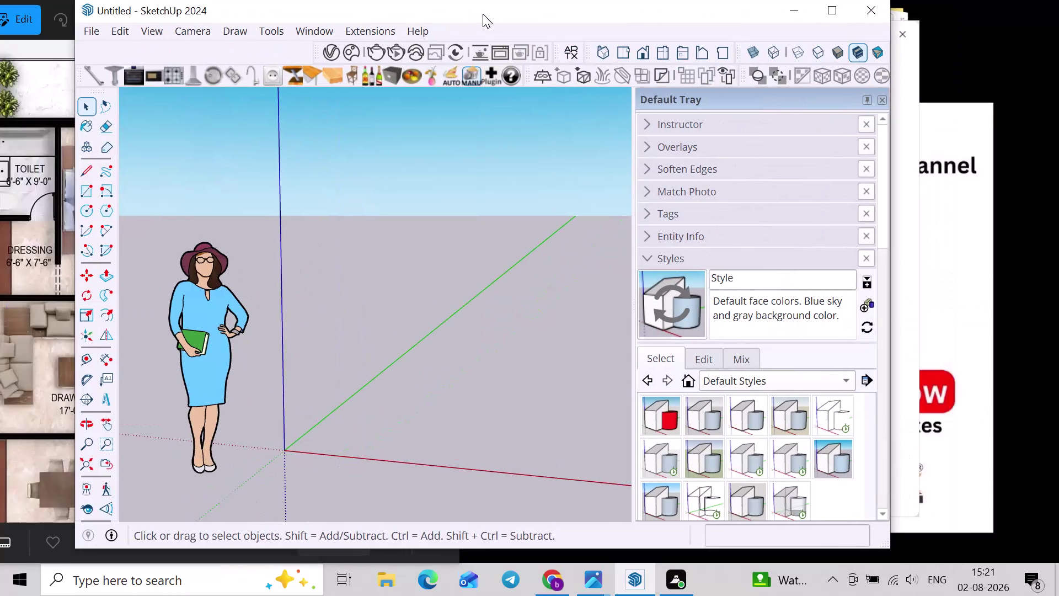
Close the Default Tray and resize the model window and floor plan image viewer.
click(879, 107)
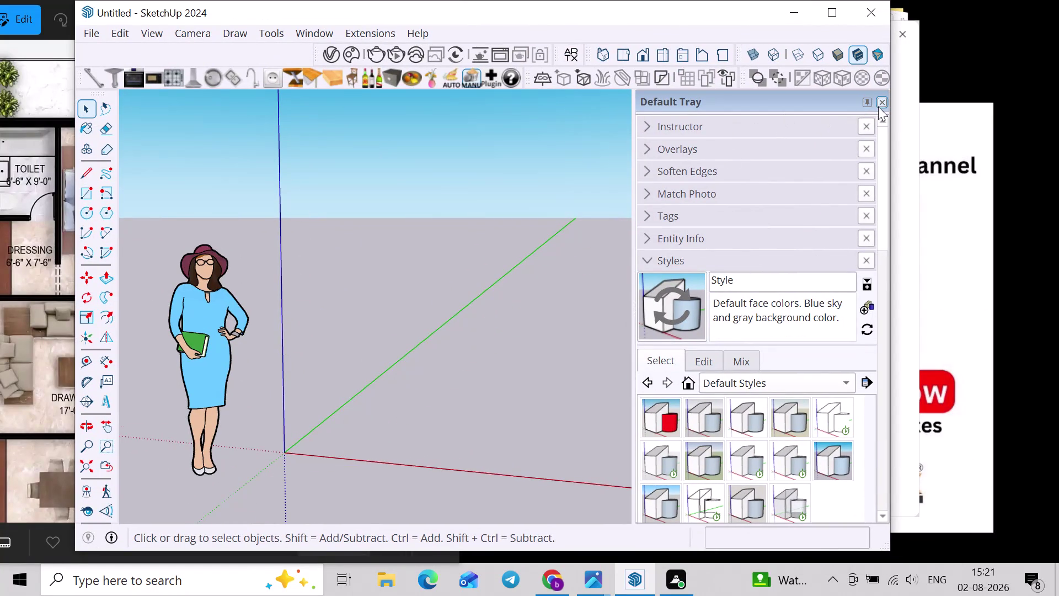
drag(73, 286, 198, 303)
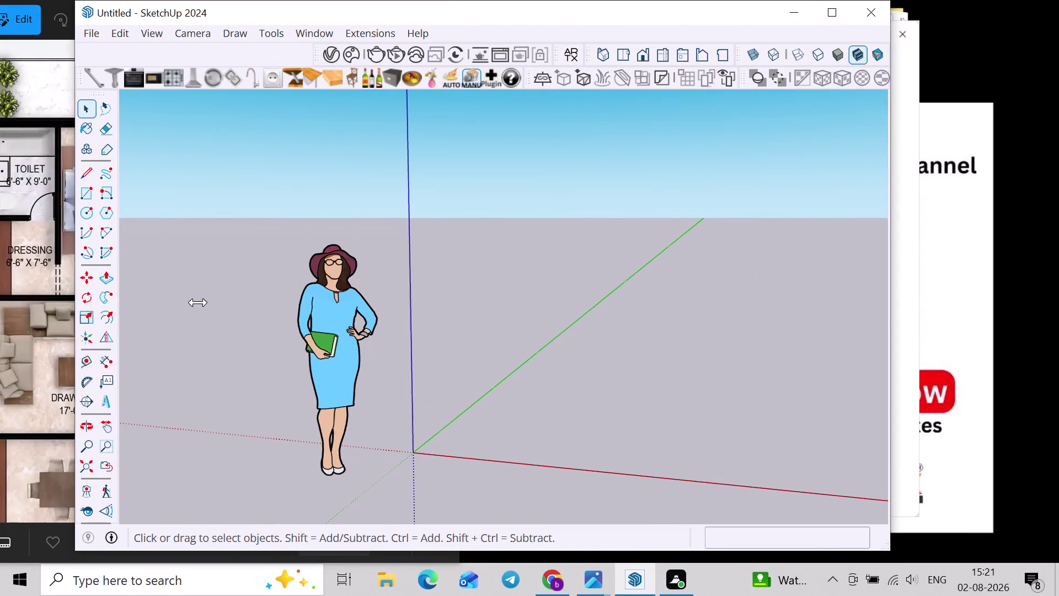
drag(198, 303, 396, 323)
scroll(up, 3)
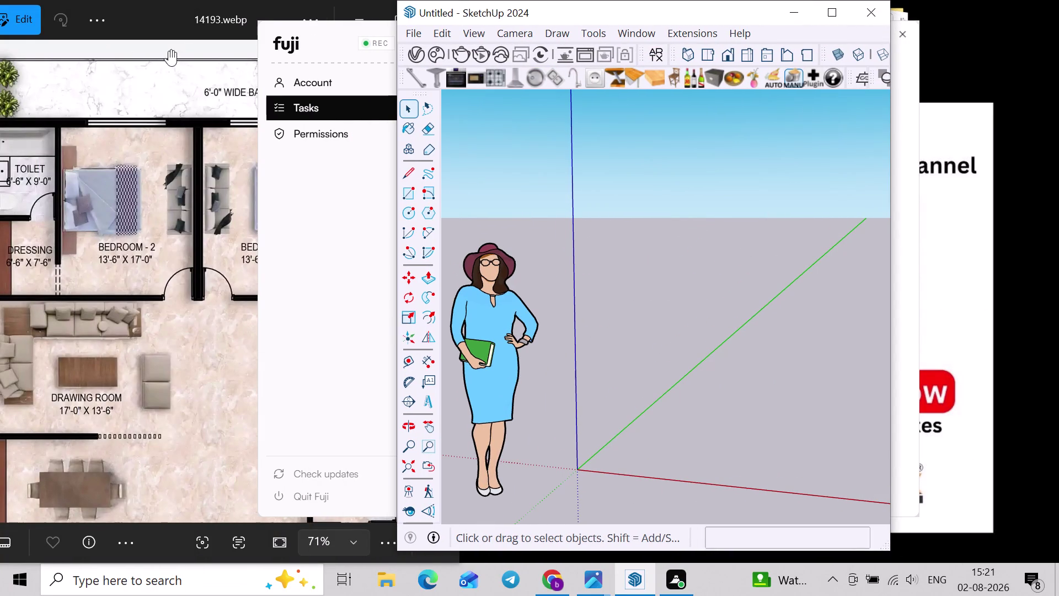
drag(186, 48, 223, 44)
scroll(down, 3)
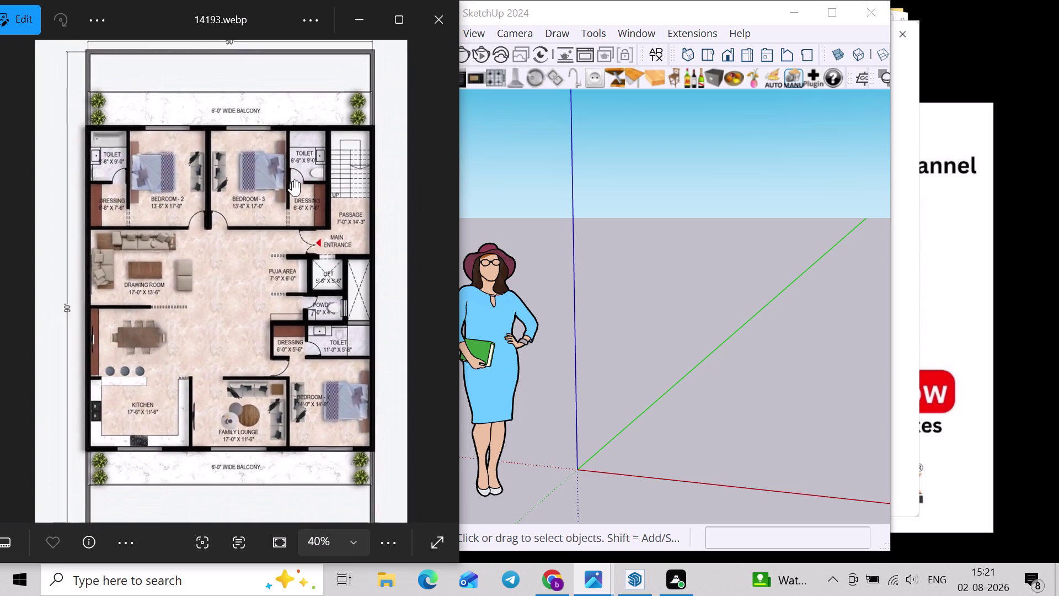
Position the SketchUp model window beside the floor plan reference image.
drag(683, 21, 815, 7)
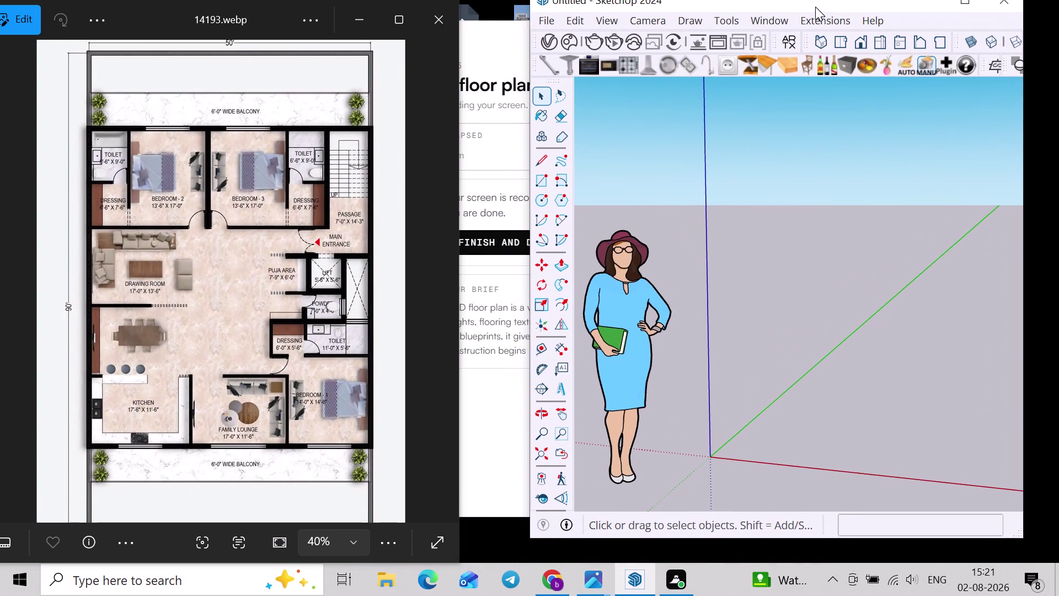
drag(816, 6, 819, 27)
drag(406, 2, 422, 4)
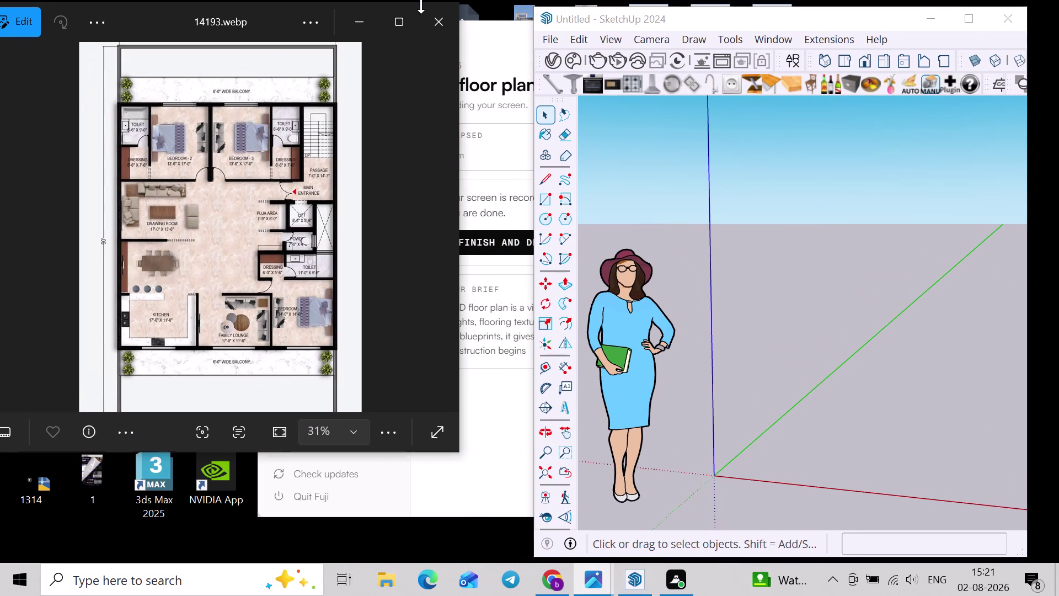
drag(422, 4, 427, 6)
drag(388, 6, 390, 0)
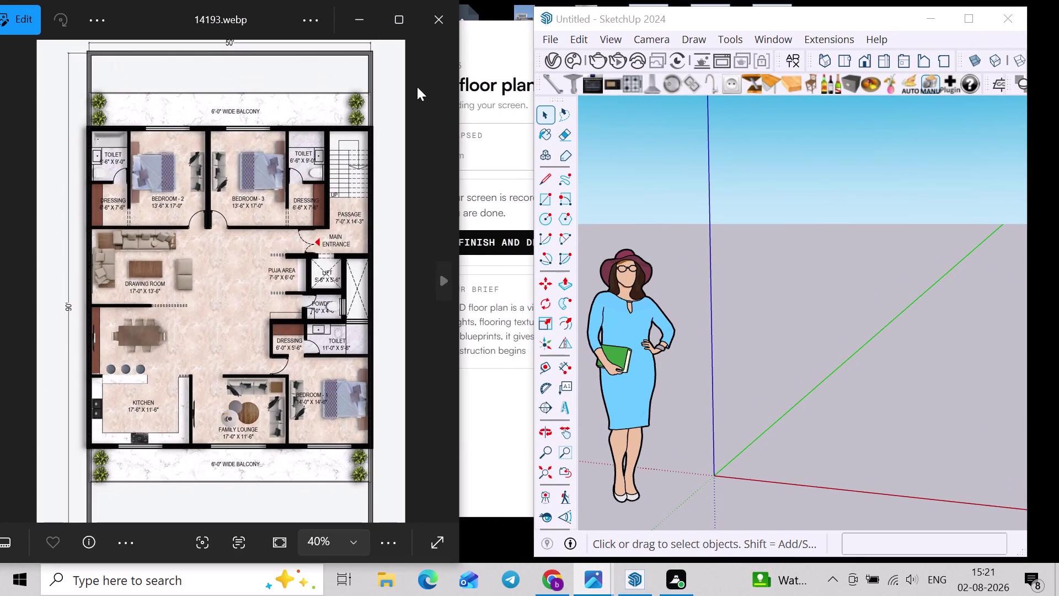
drag(600, 8, 601, 0)
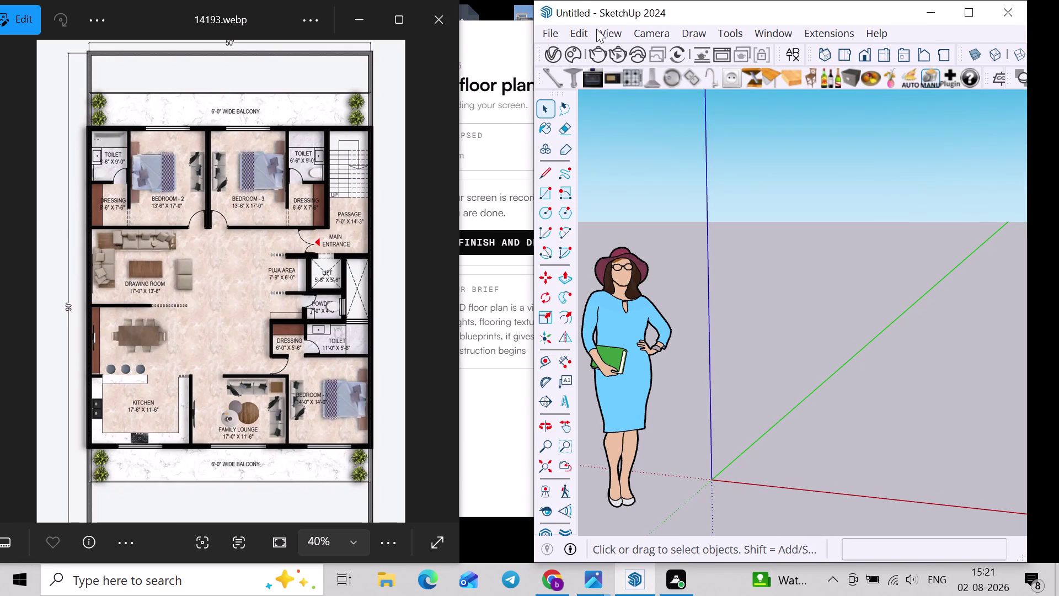
drag(618, 16, 573, 6)
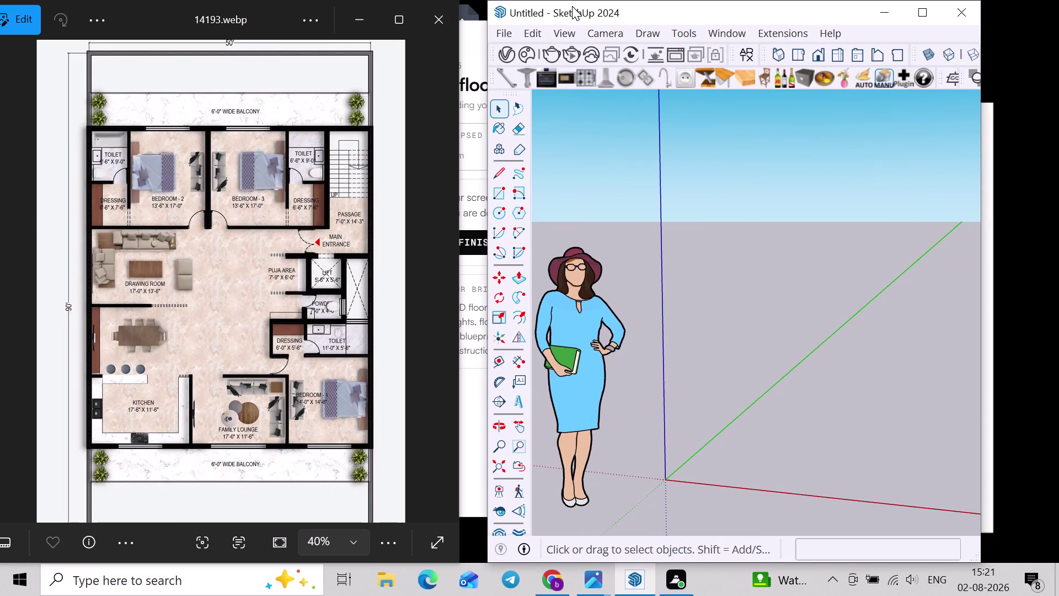
drag(572, 6, 646, 0)
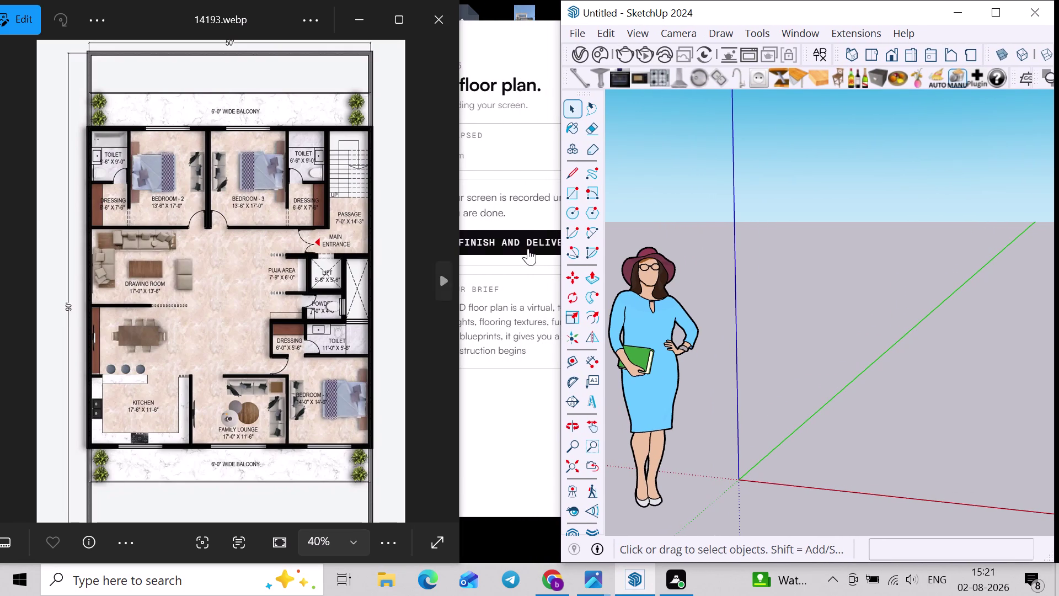
drag(558, 248, 470, 239)
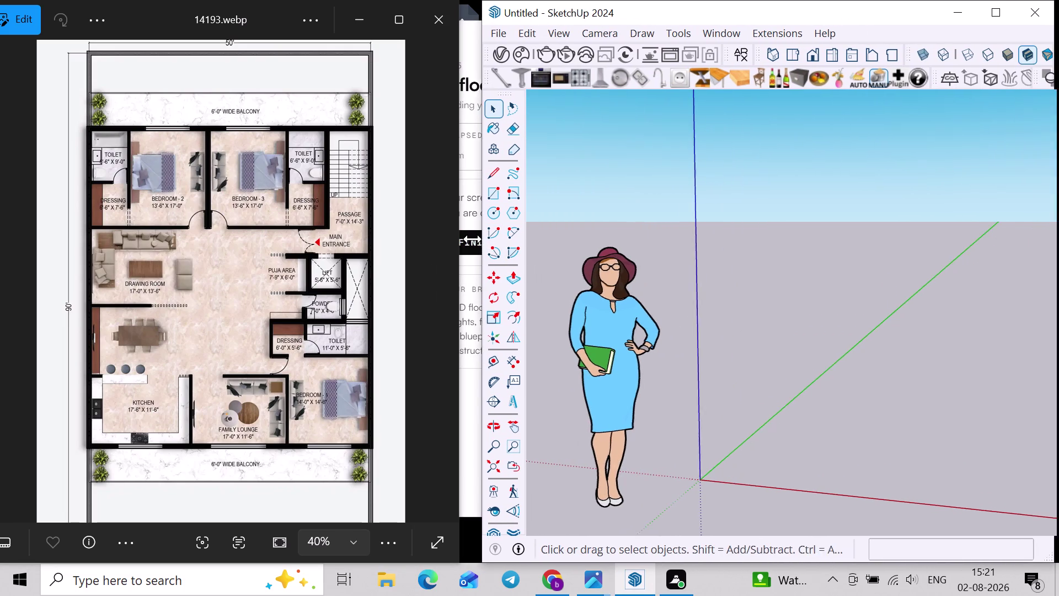
drag(470, 239, 459, 236)
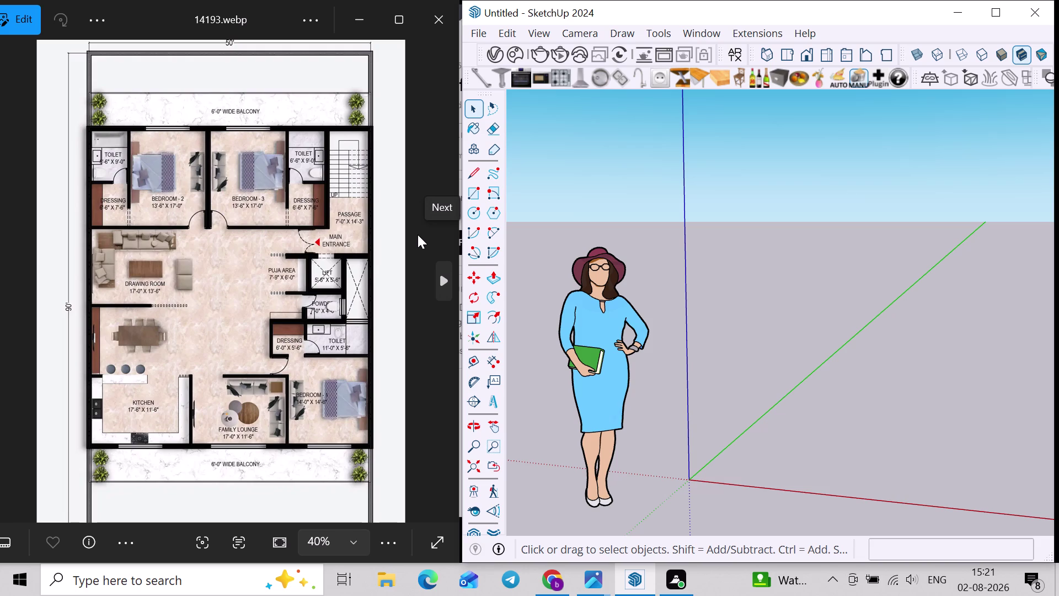
Orbit and zoom the empty scene to frame the axis origin.
click(645, 213)
scroll(down, 3)
middle_drag(678, 389, 751, 390)
scroll(up, 3)
scroll(down, 3)
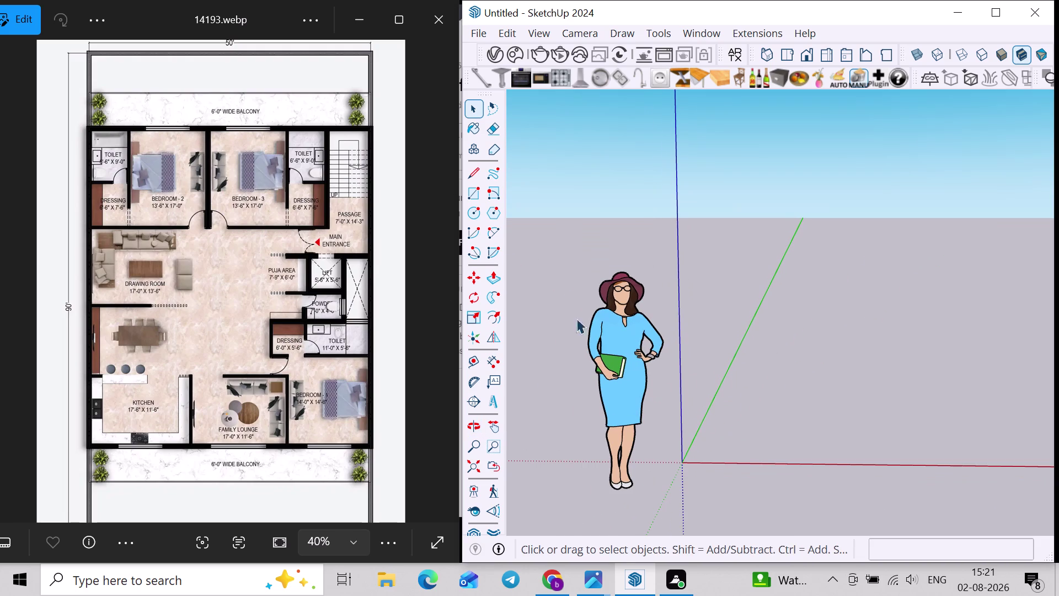
scroll(down, 3)
scroll(up, 3)
scroll(down, 3)
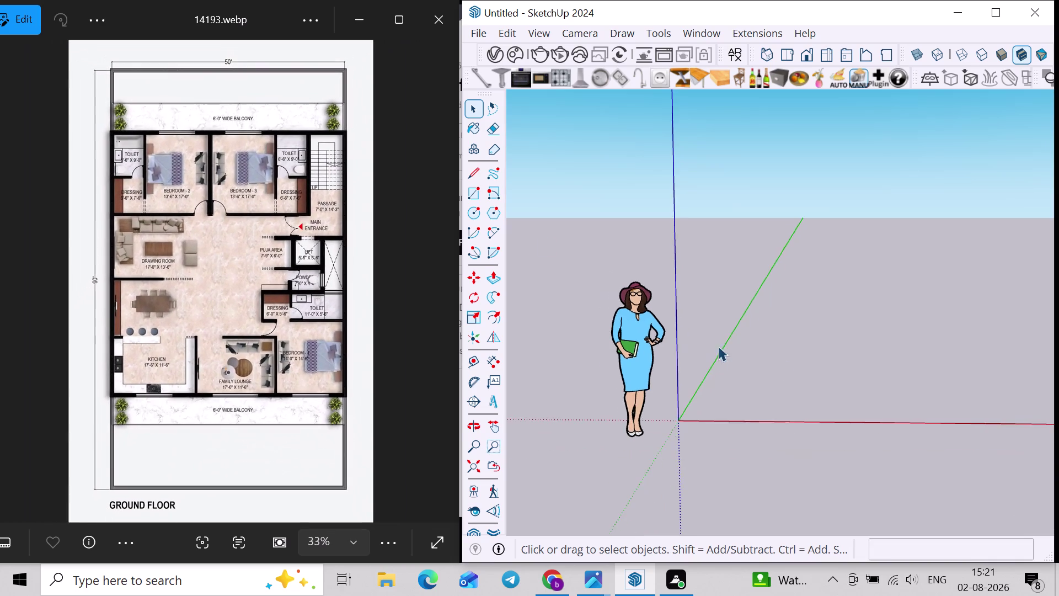
middle_drag(786, 363, 722, 390)
Draw a 50' × 90' rectangle from the axis origin, then orbit to inspect it.
text(er)
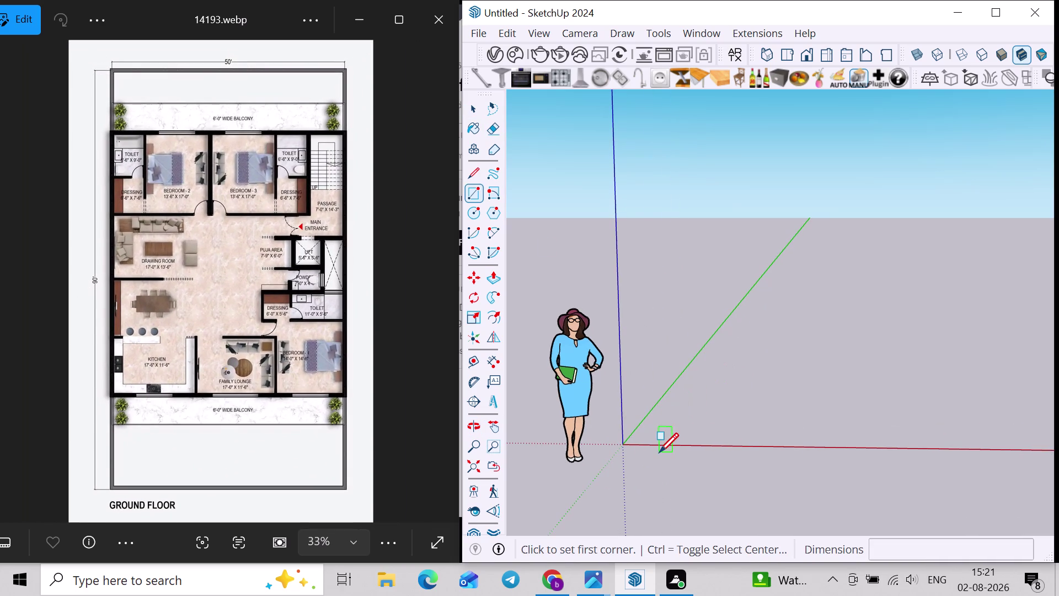
middle_drag(669, 438, 633, 463)
key(Up)
click(652, 425)
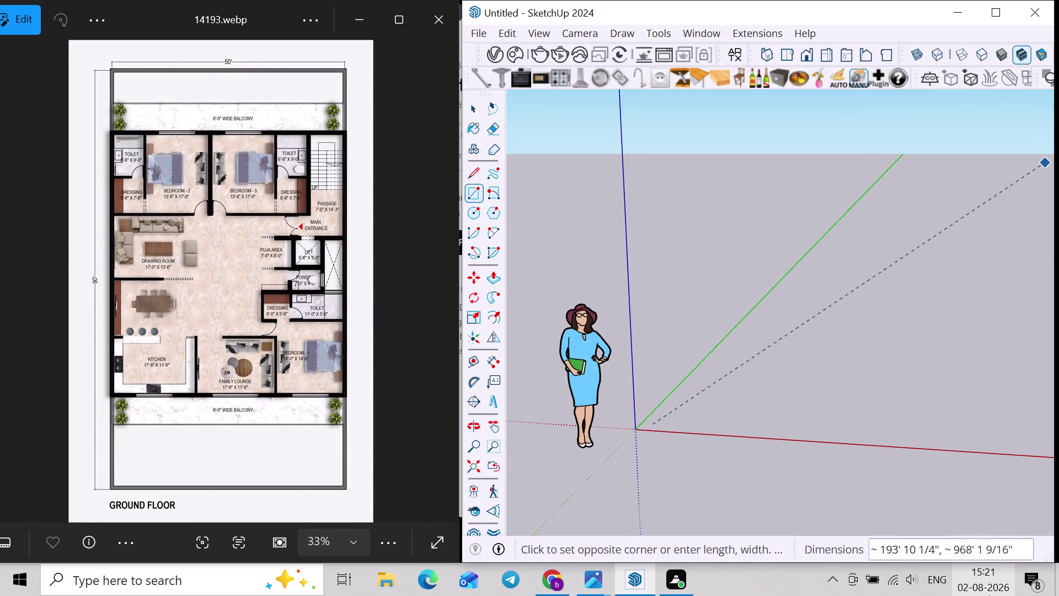
text(50',9)
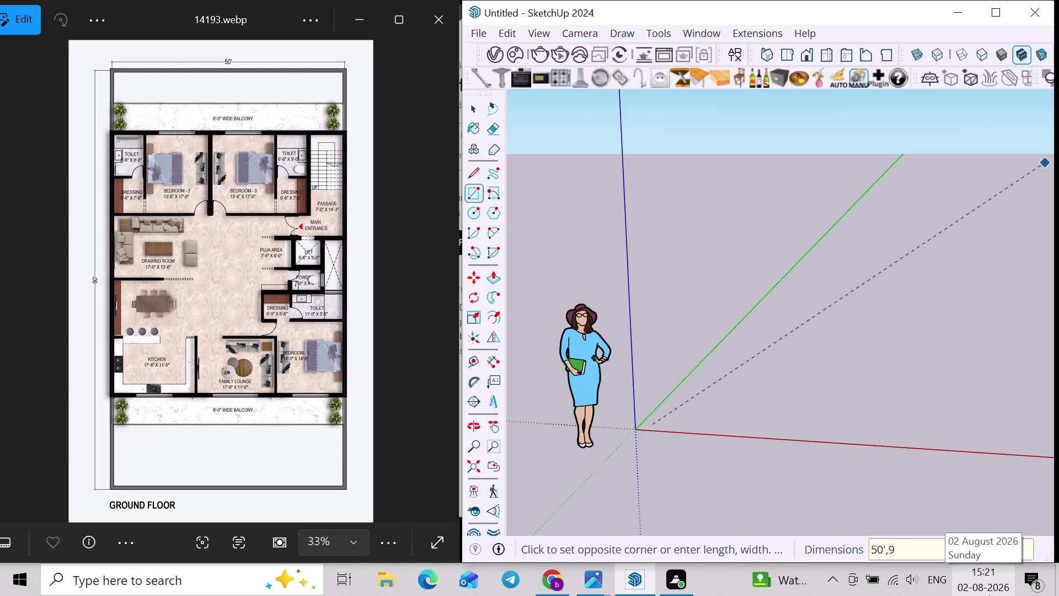
text(0')
key(Return)
scroll(down, 3)
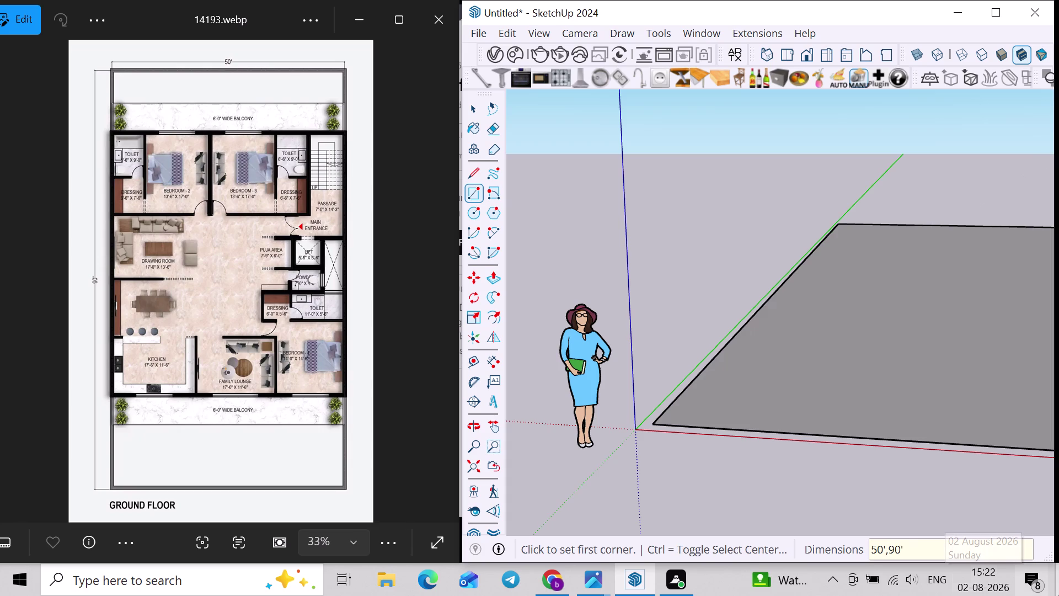
scroll(down, 3)
middle_drag(841, 389, 593, 375)
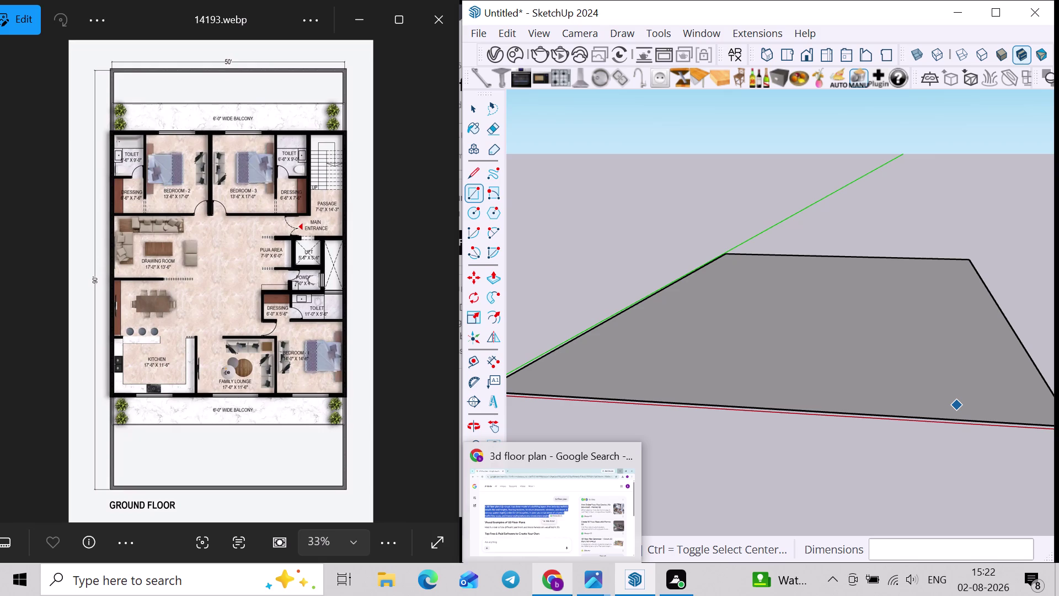
scroll(down, 3)
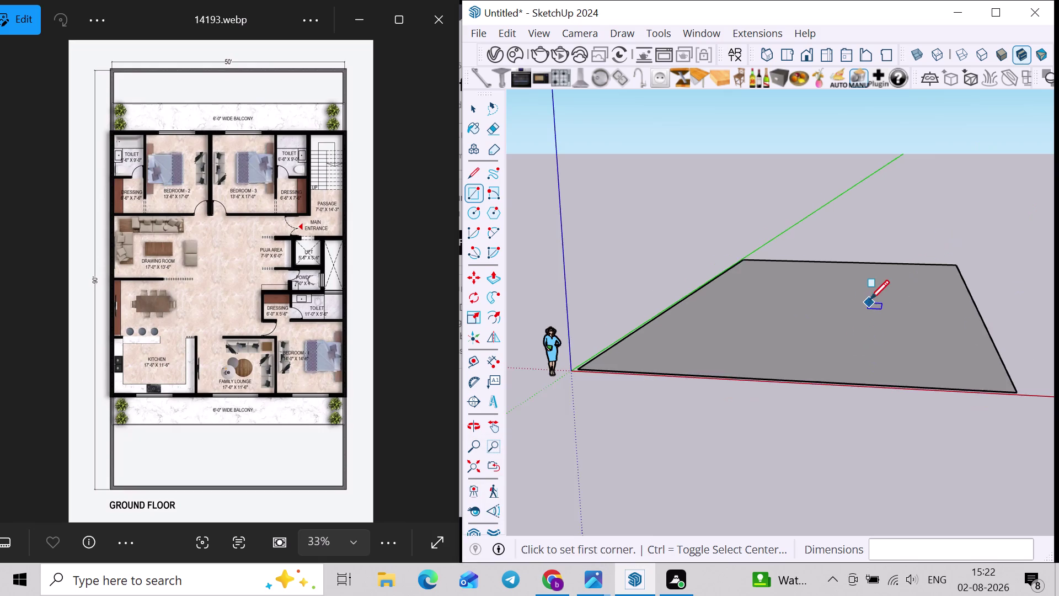
middle_drag(869, 308, 839, 383)
key(space)
double_click(840, 343)
middle_drag(839, 338, 824, 379)
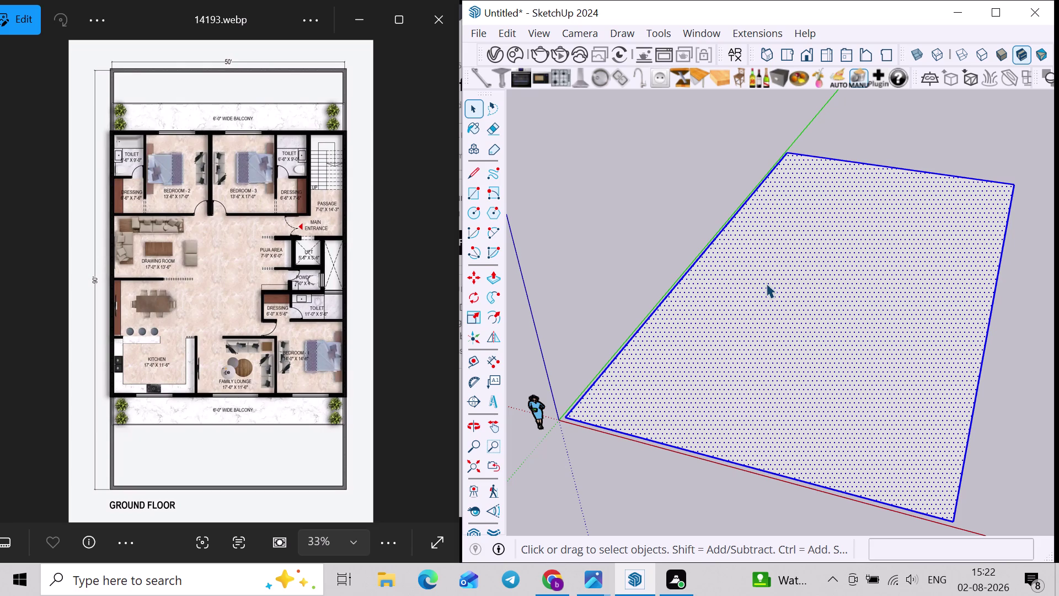
right_click(777, 261)
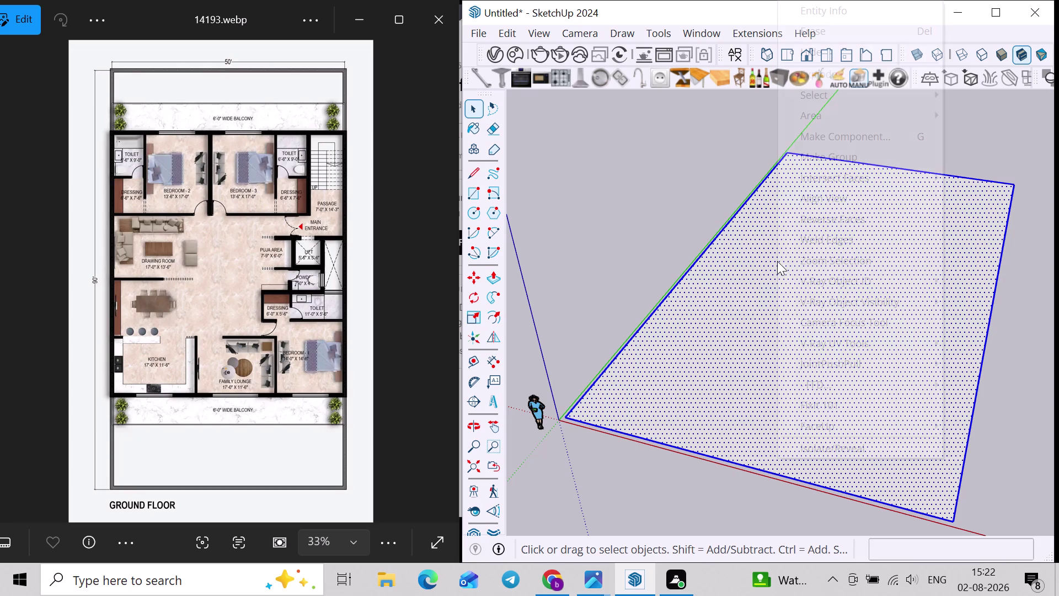
click(591, 196)
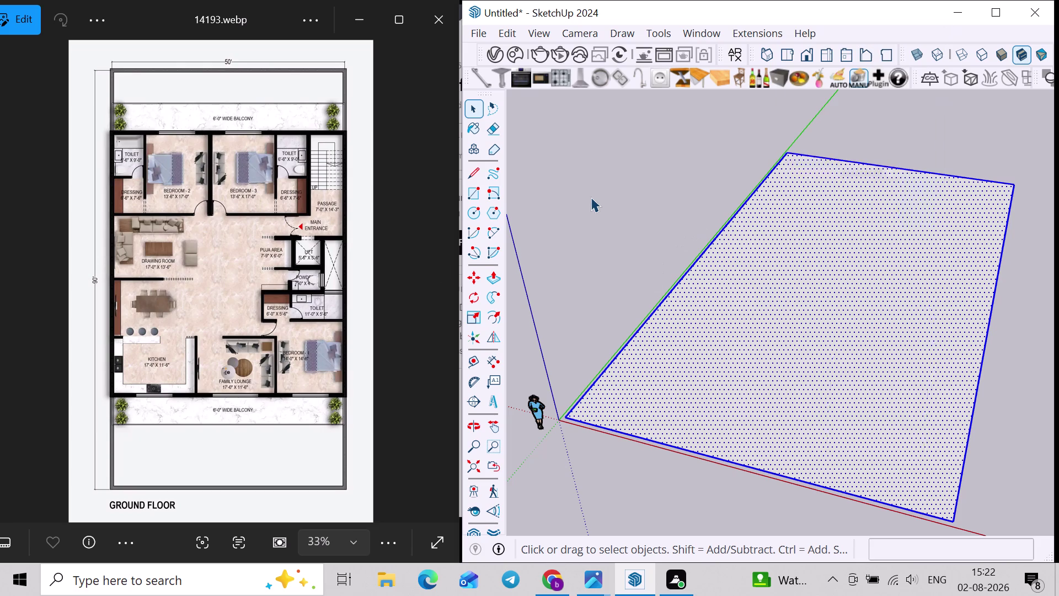
scroll(up, 3)
scroll(up, 3)
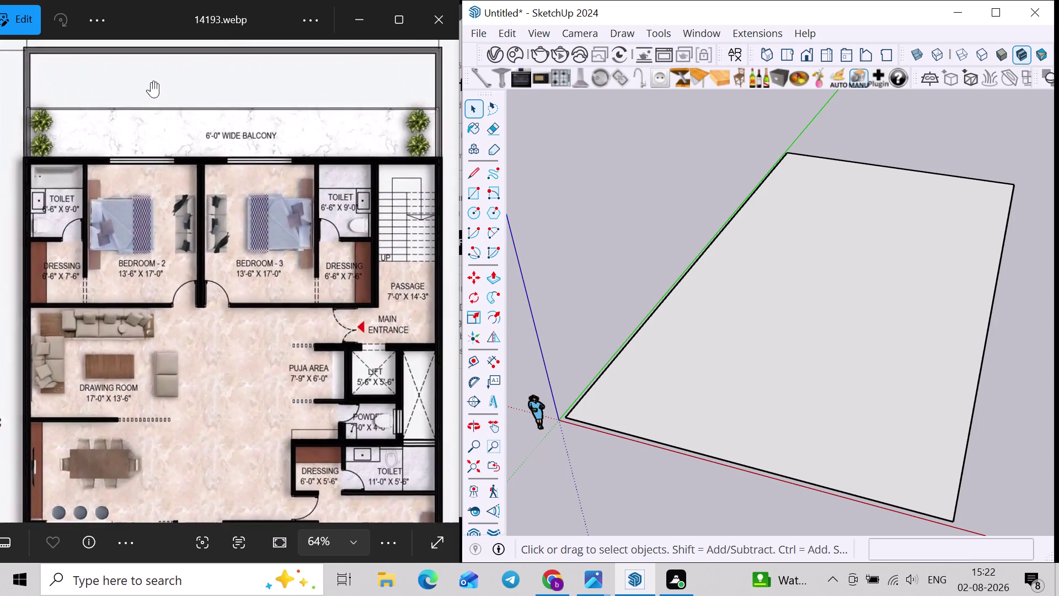
scroll(down, 3)
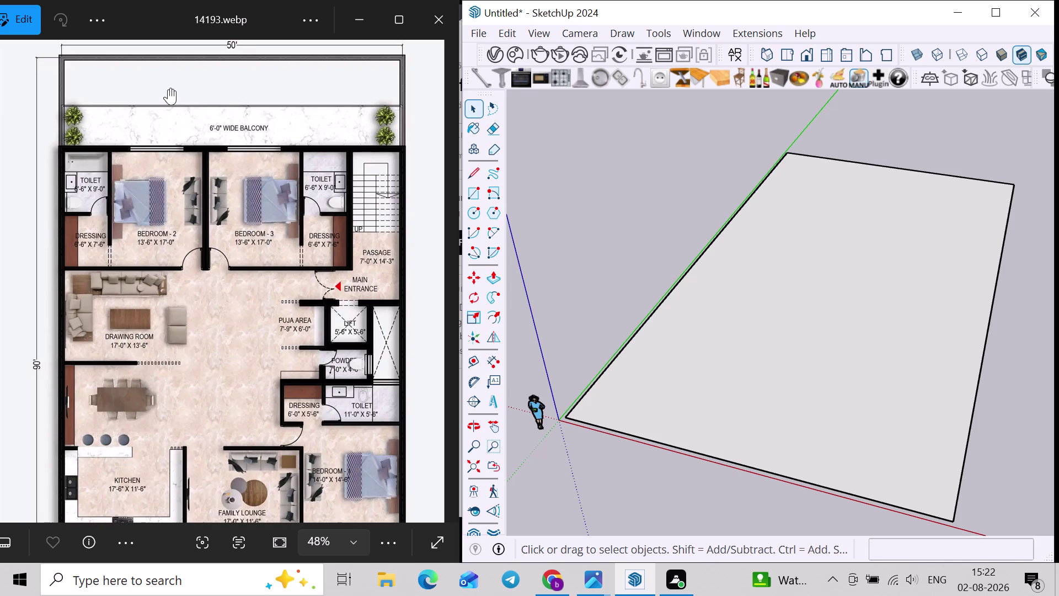
scroll(down, 3)
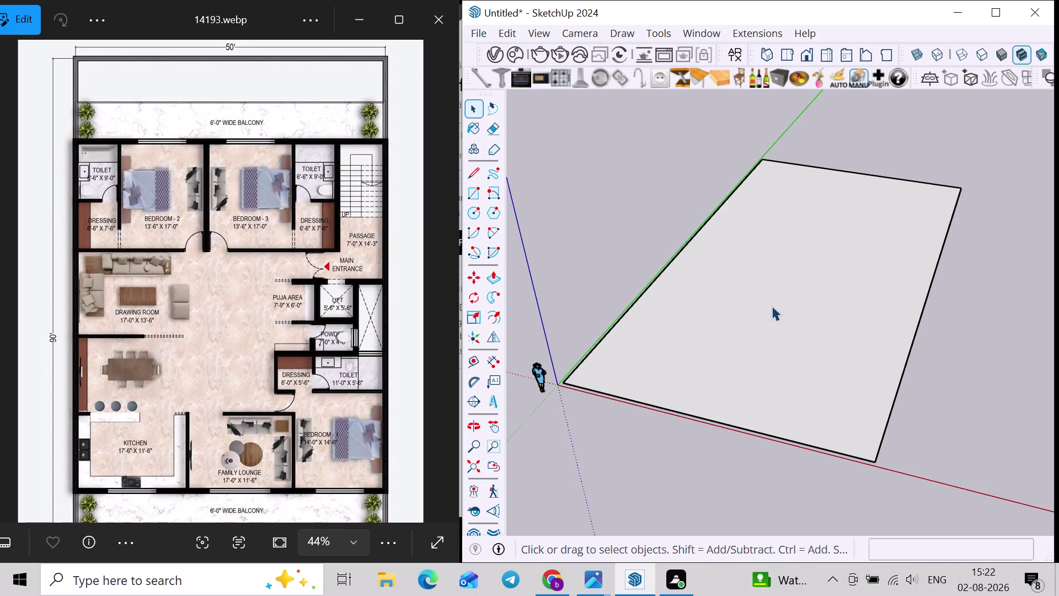
middle_drag(772, 284, 727, 333)
scroll(up, 3)
scroll(down, 3)
scroll(down, 3)
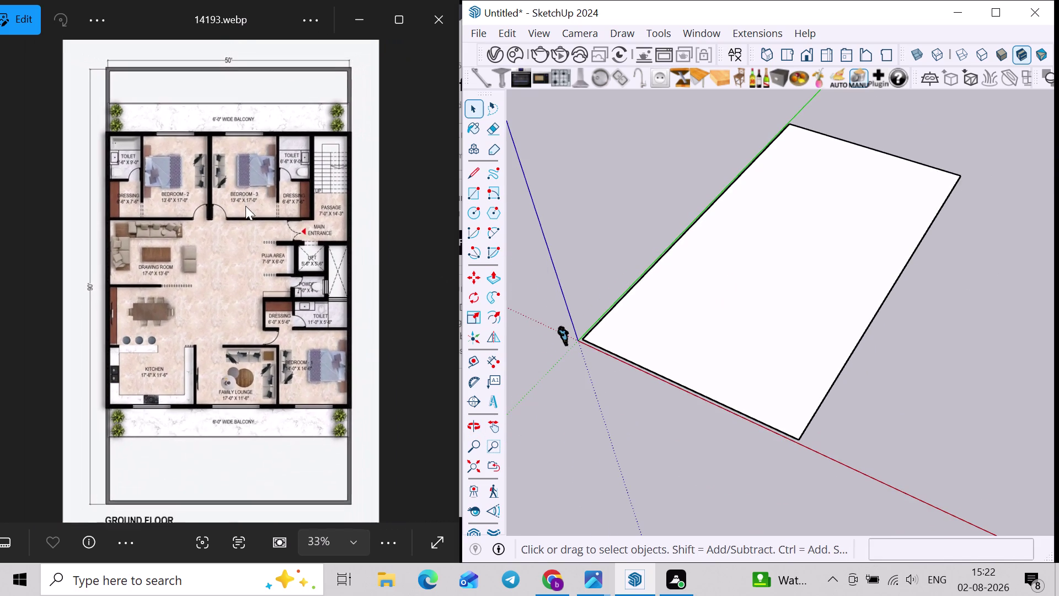
scroll(down, 3)
middle_drag(251, 203, 271, 135)
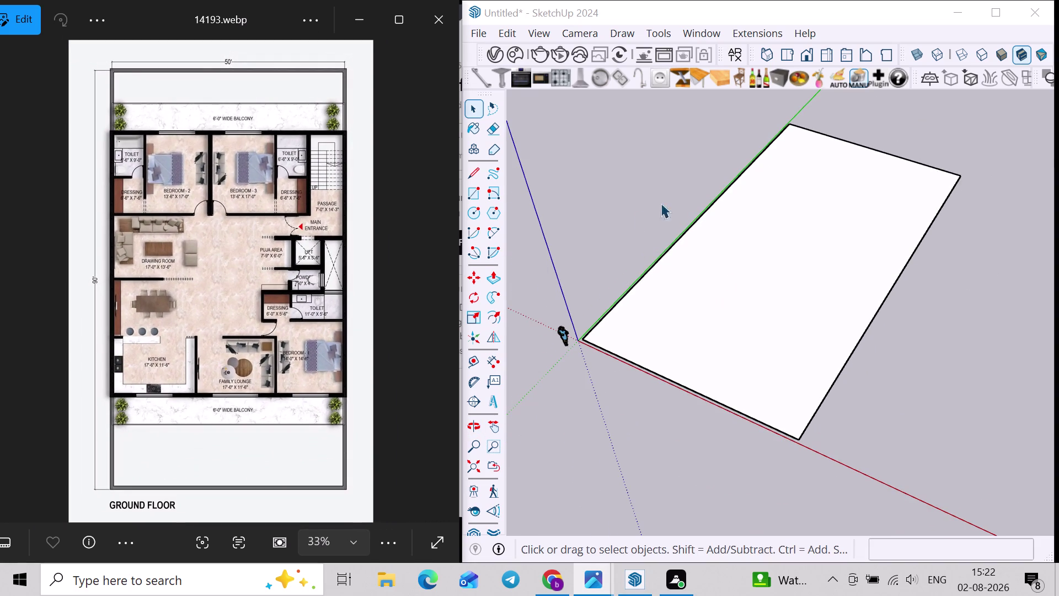
scroll(up, 3)
scroll(down, 3)
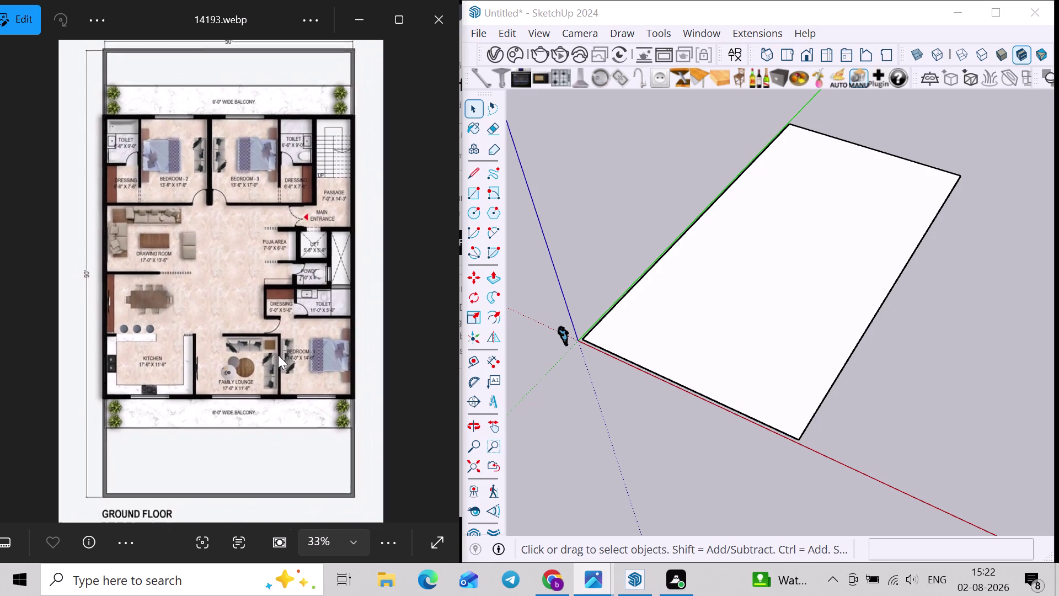
scroll(up, 3)
middle_drag(844, 179, 831, 238)
scroll(down, 3)
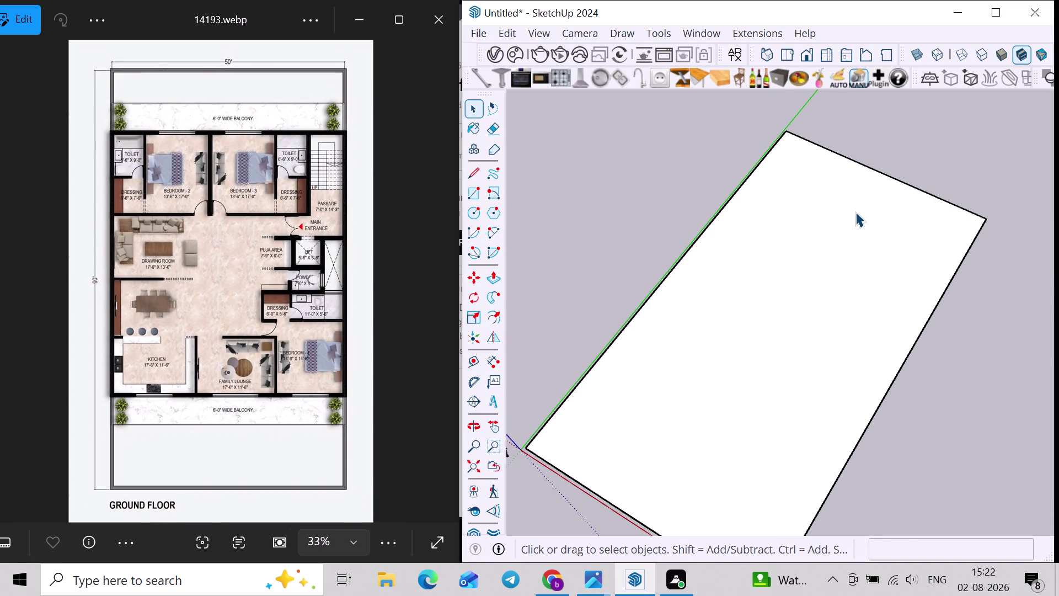
Place a Tape Measure guide 10 ft in from the plot's top edge.
key(t)
click(868, 171)
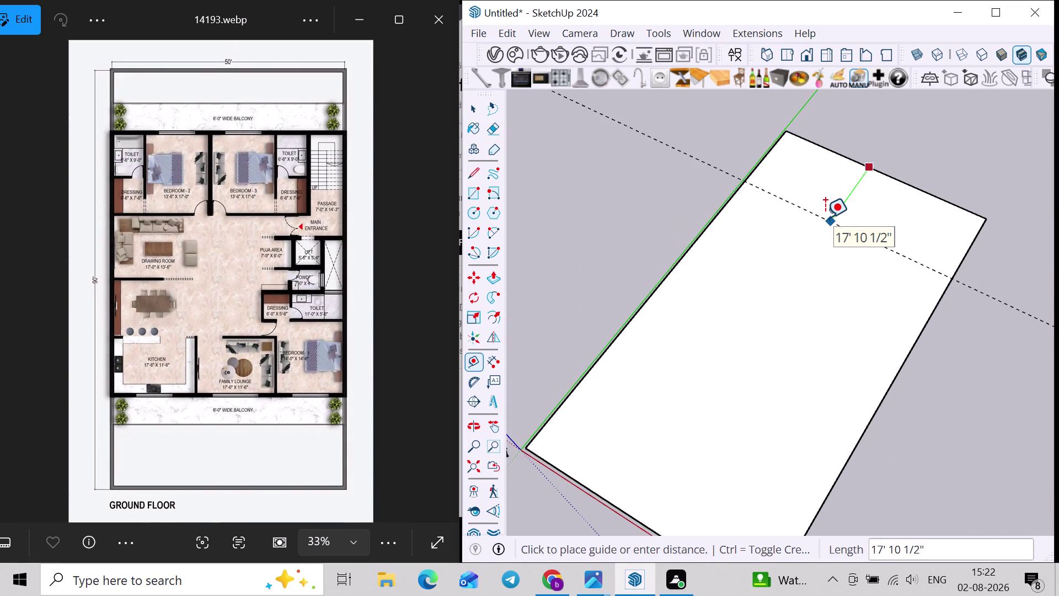
text(10')
key(Return)
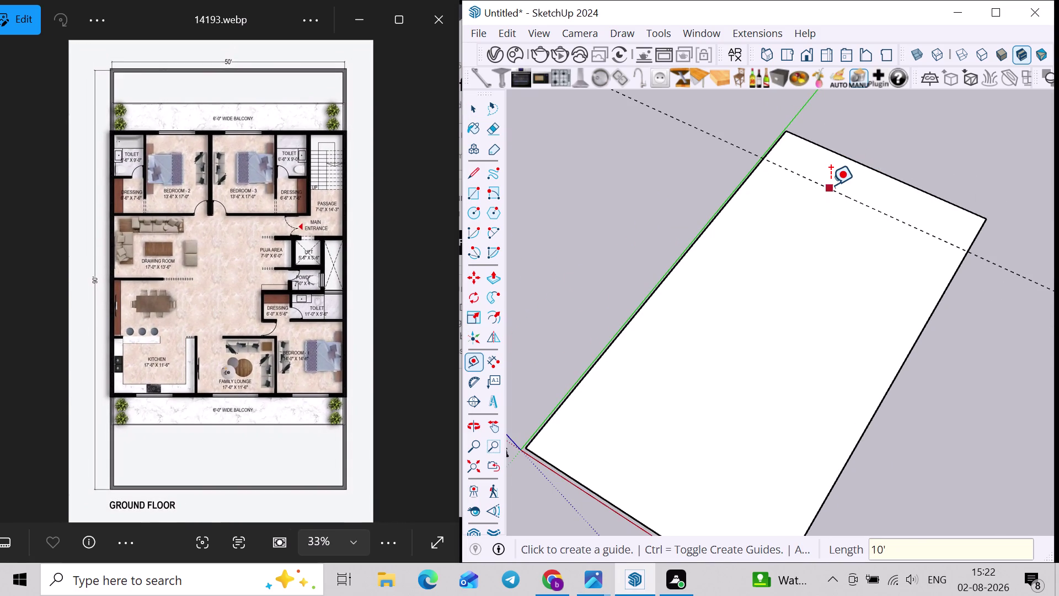
Add a second guide 6 ft beyond the first and frame both guides.
drag(831, 185, 830, 190)
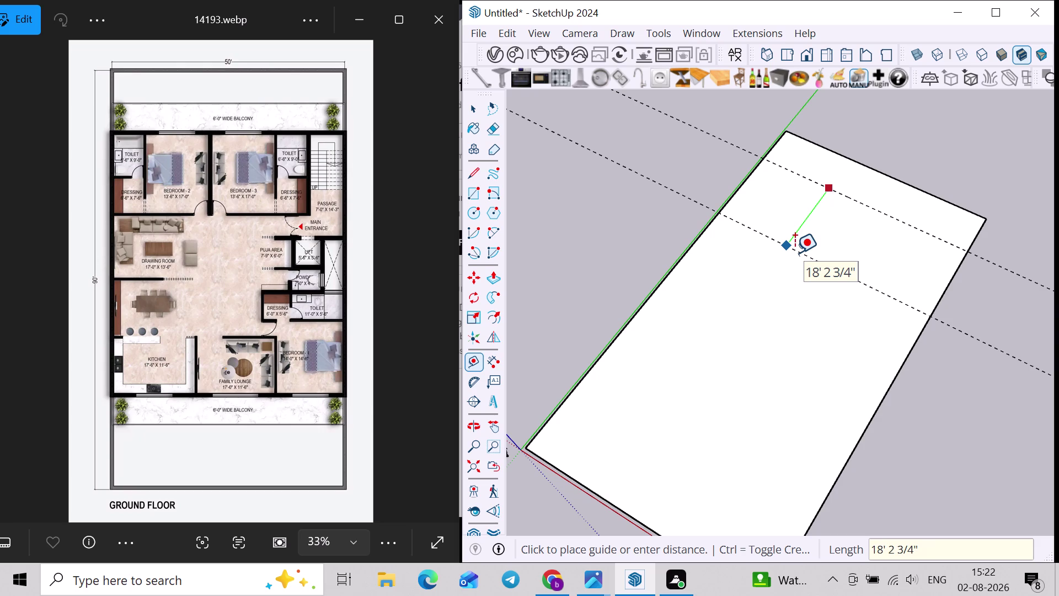
text(6')
key(Return)
middle_drag(755, 231, 771, 230)
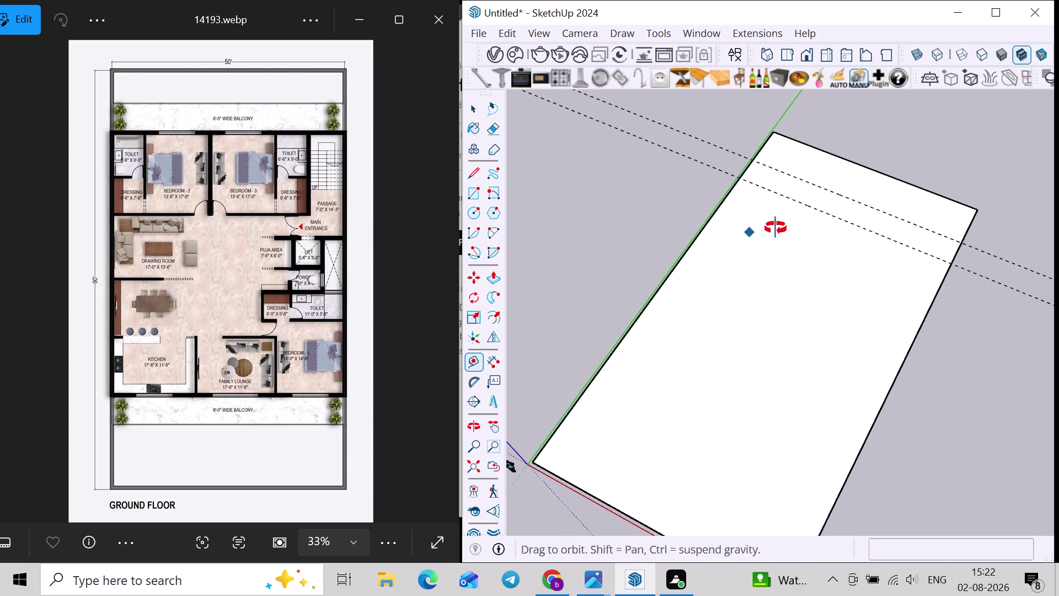
middle_drag(772, 230, 780, 227)
scroll(up, 3)
scroll(down, 3)
middle_drag(680, 199, 689, 251)
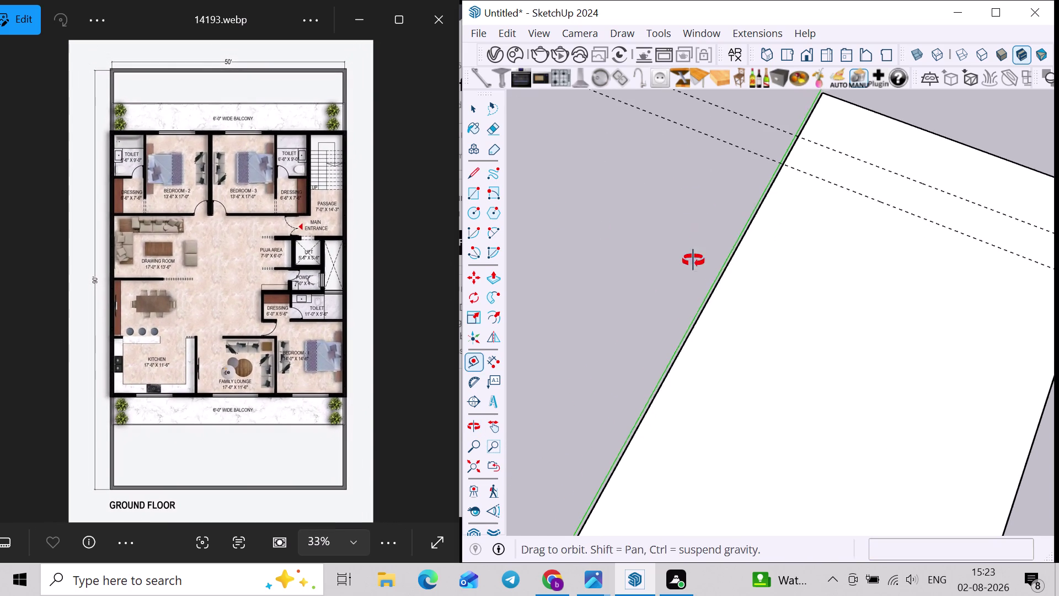
middle_drag(690, 251, 695, 261)
scroll(down, 3)
middle_drag(868, 280, 802, 237)
middle_drag(777, 246, 845, 219)
key(space)
scroll(up, 3)
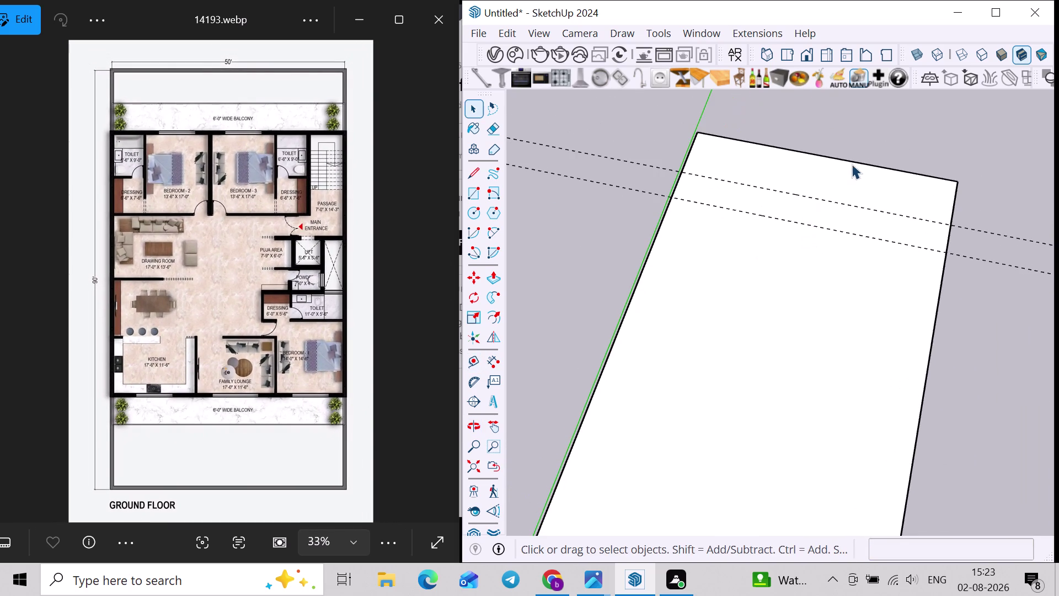
Copy the plot's top edge onto the 10 ft and 6 ft guides.
click(856, 163)
key(m)
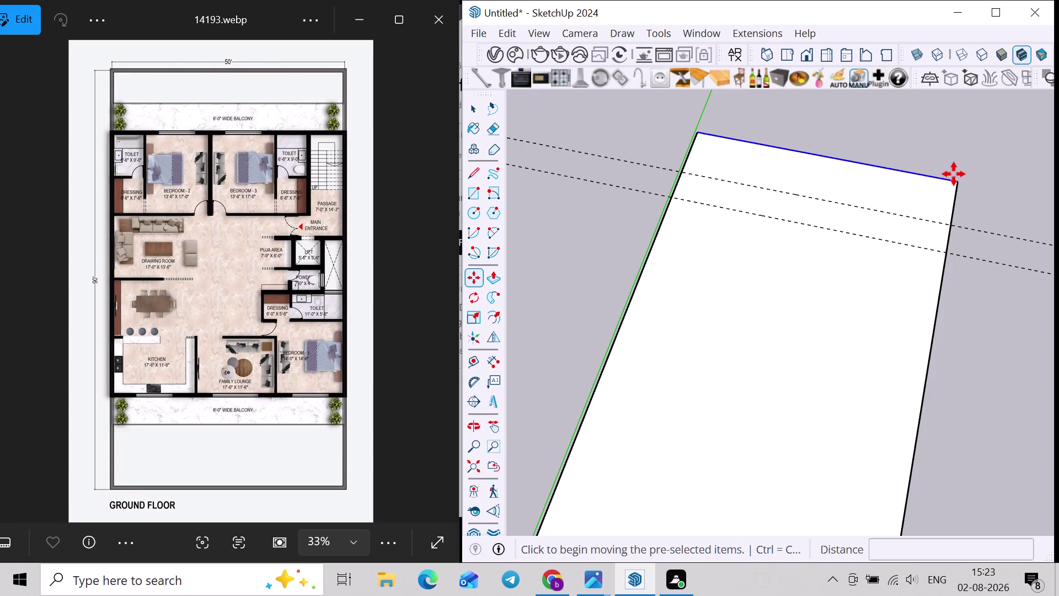
click(957, 182)
click(953, 225)
click(951, 225)
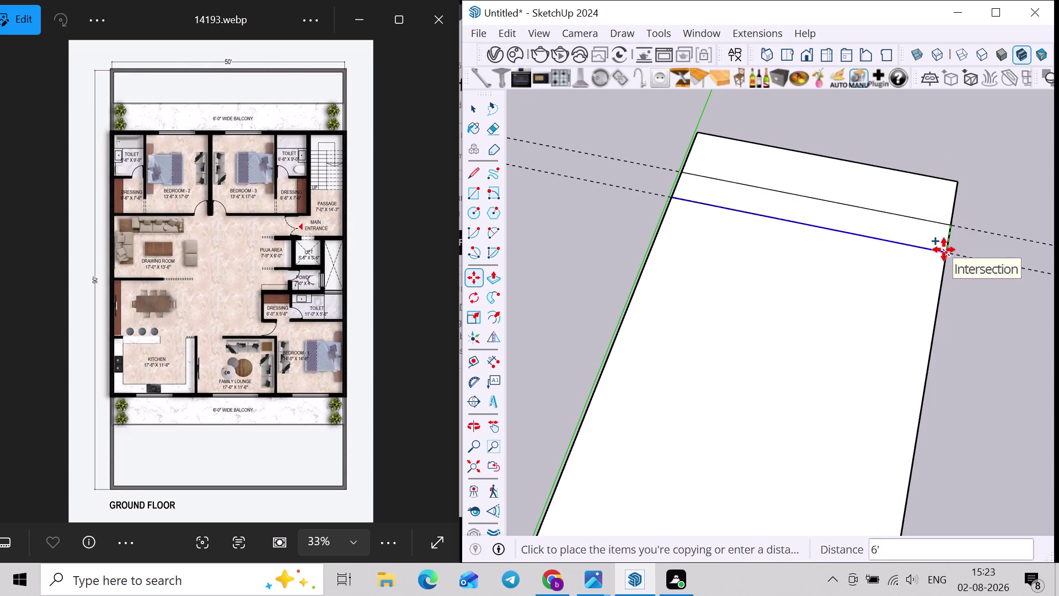
click(944, 250)
key(space)
scroll(up, 3)
click(793, 168)
Select the new top strip and its copied edge, then view the whole plot.
middle_drag(764, 181, 771, 188)
scroll(down, 3)
scroll(up, 3)
scroll(down, 3)
middle_drag(765, 220, 765, 196)
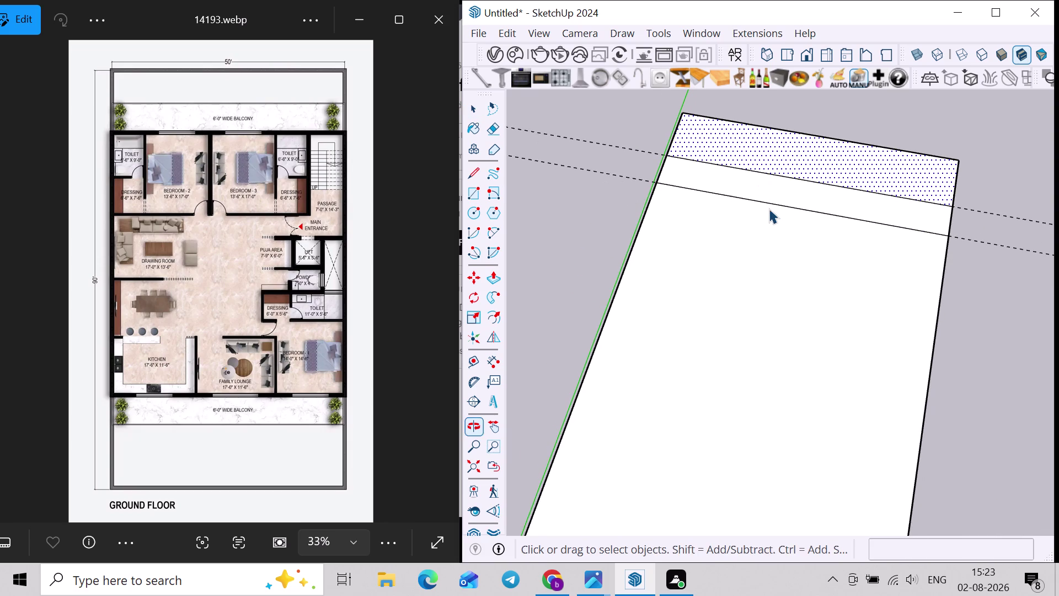
click(771, 207)
scroll(down, 3)
click(774, 206)
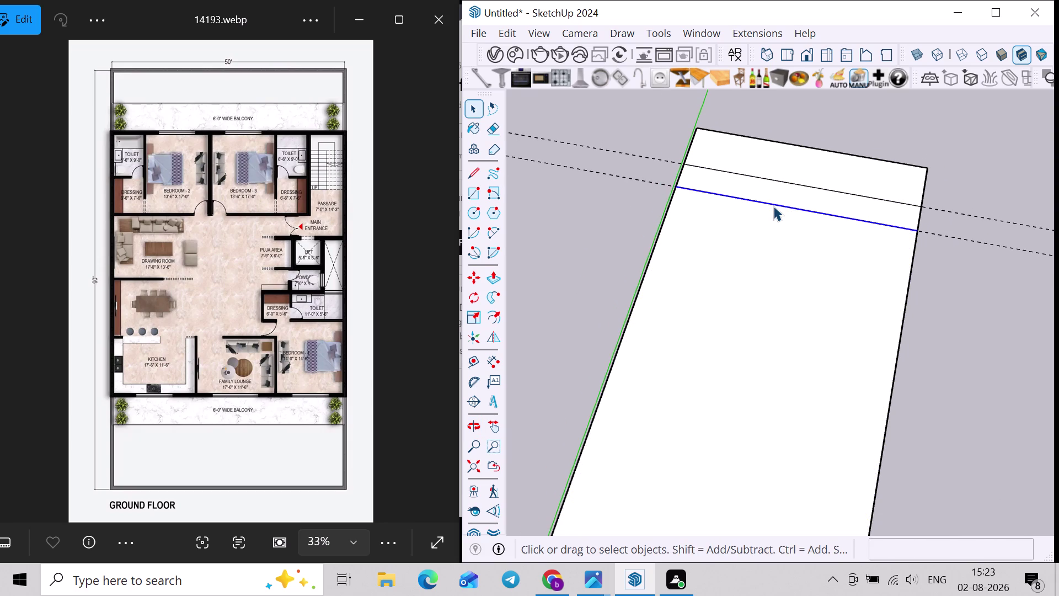
scroll(down, 3)
middle_drag(778, 252, 787, 191)
scroll(up, 3)
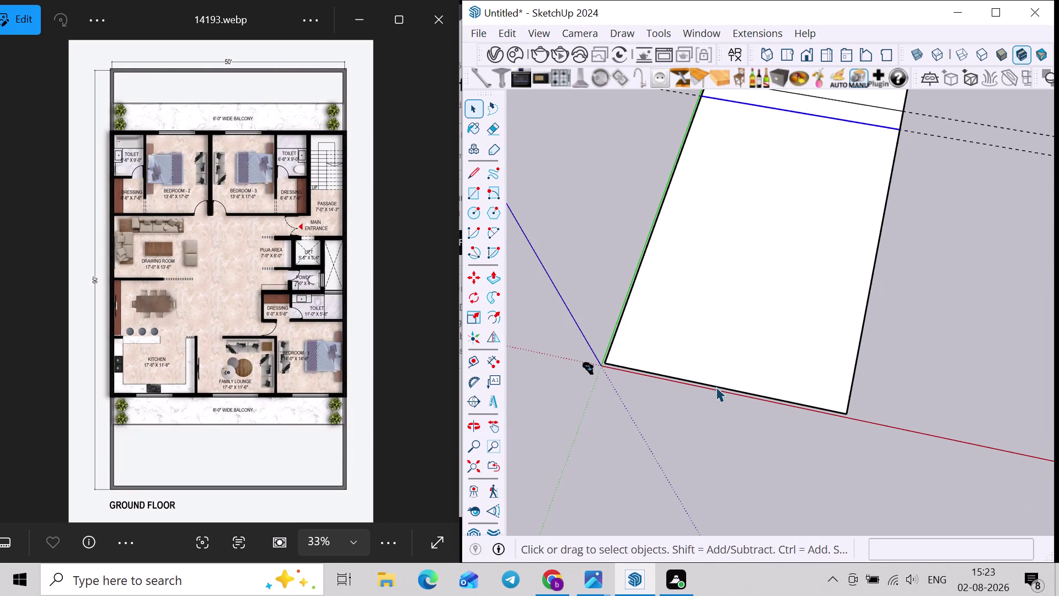
click(716, 387)
middle_drag(821, 305, 712, 359)
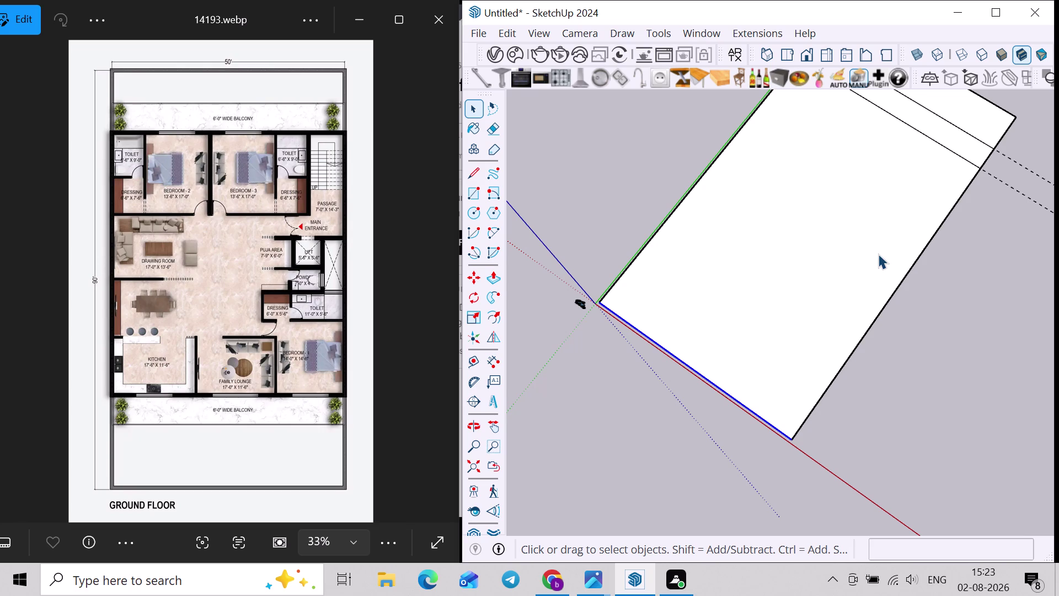
Copy the two top-end lines to a spot beside the plot.
click(970, 165)
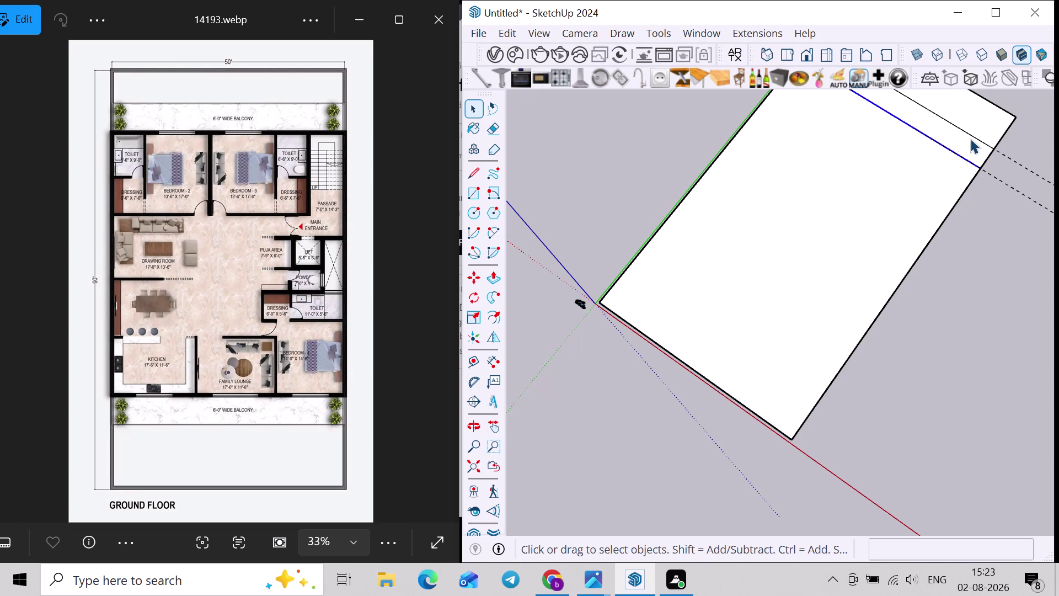
click(974, 133)
click(987, 98)
scroll(down, 3)
middle_drag(957, 250, 903, 250)
key(m)
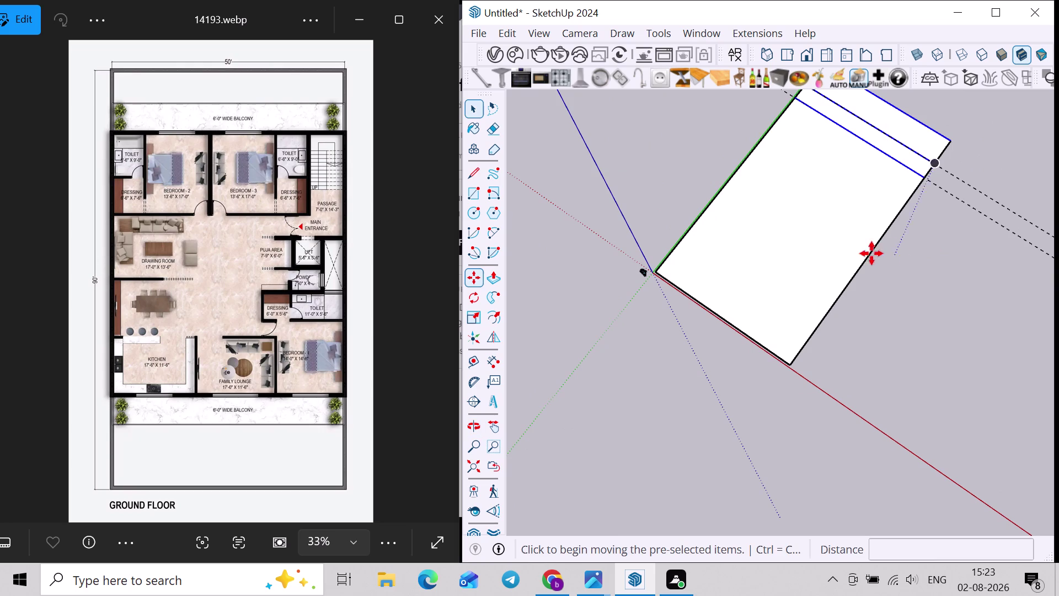
click(950, 140)
scroll(down, 3)
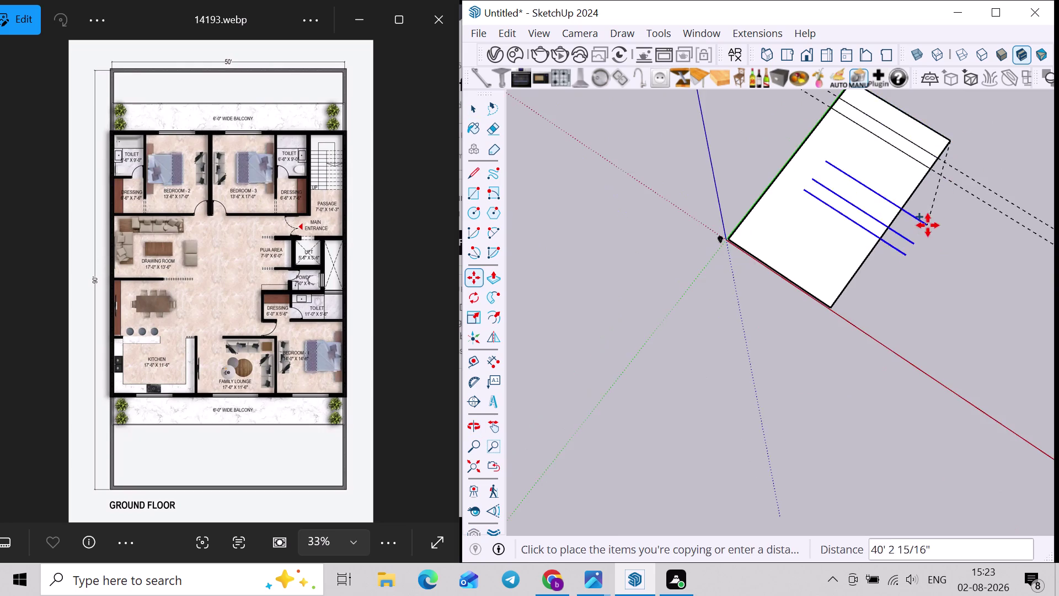
middle_drag(925, 225, 936, 169)
click(814, 287)
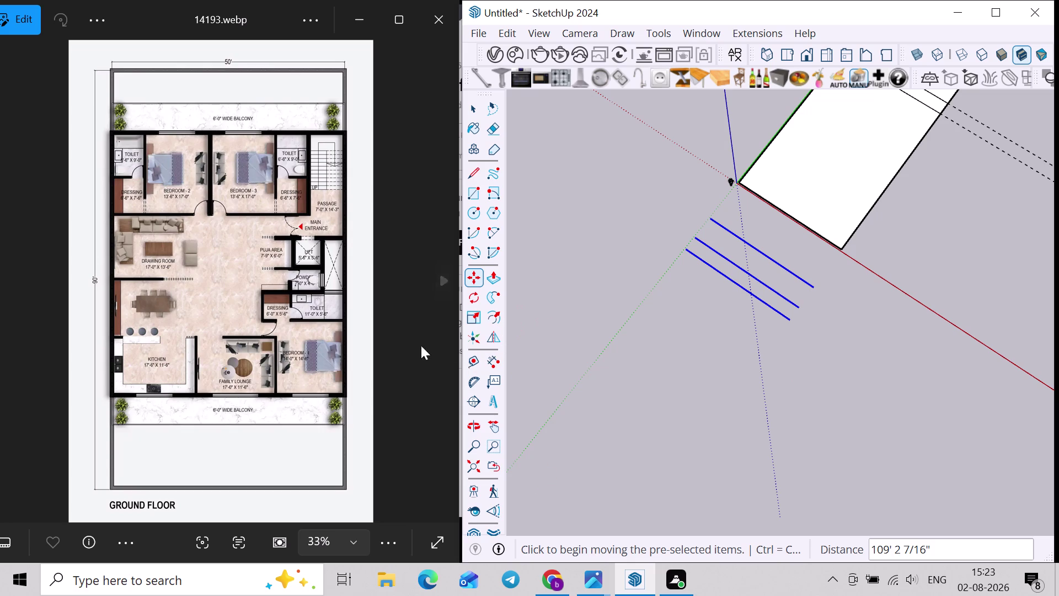
Mirror the copied lines across a plane.
click(499, 338)
drag(782, 286, 782, 287)
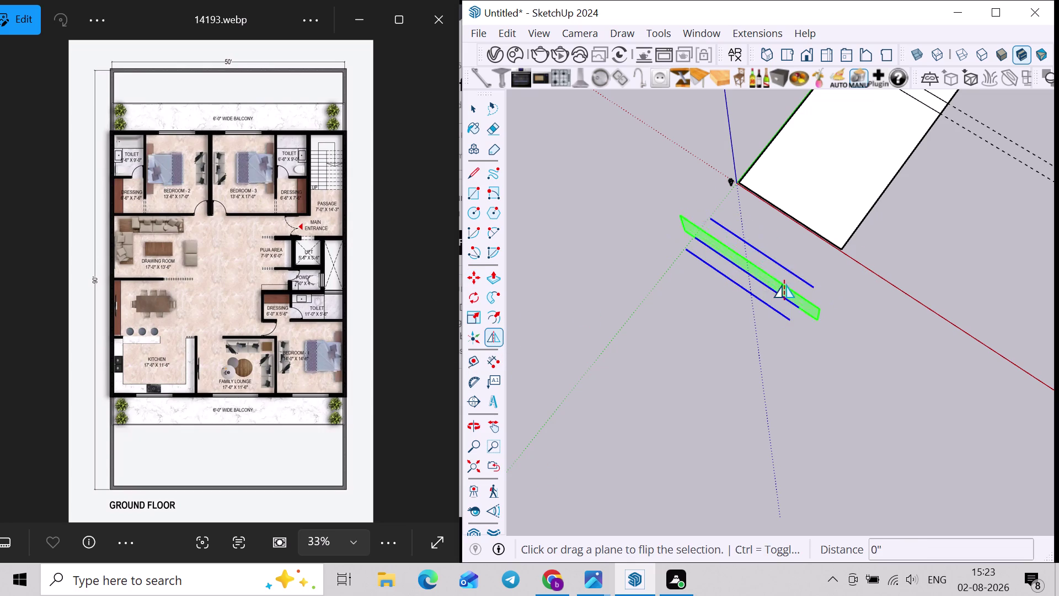
drag(783, 286, 809, 265)
scroll(up, 3)
scroll(up, 3)
Move the mirrored lines to the plot's bottom end.
key(m)
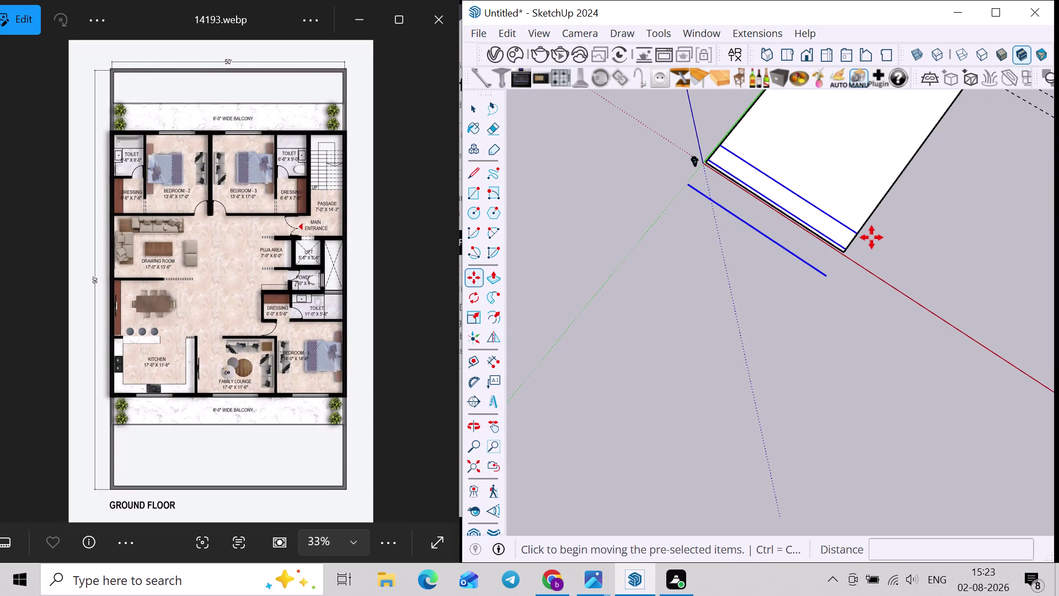
click(855, 235)
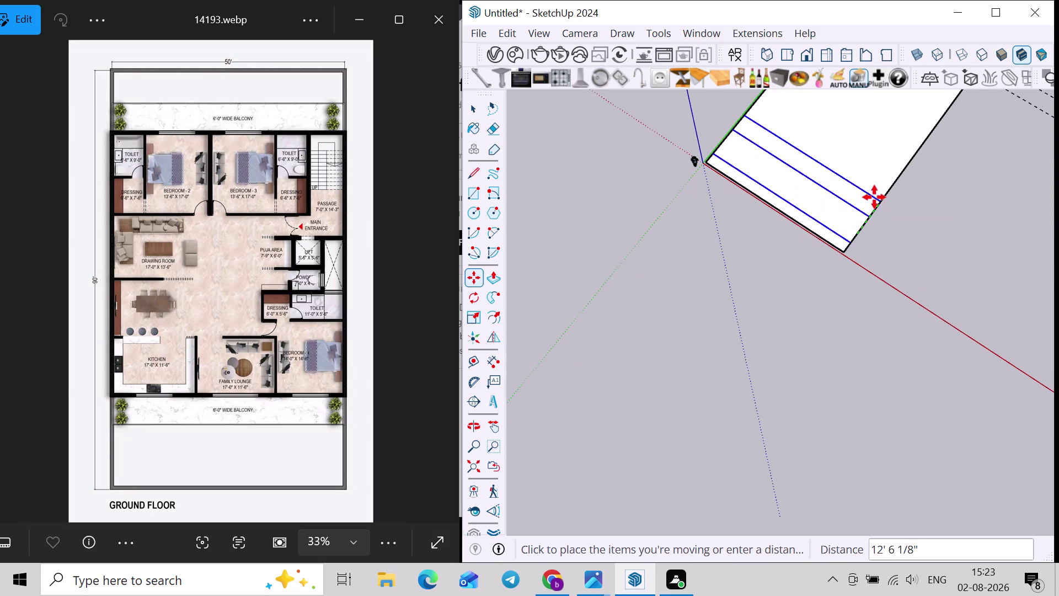
click(870, 206)
scroll(down, 3)
key(space)
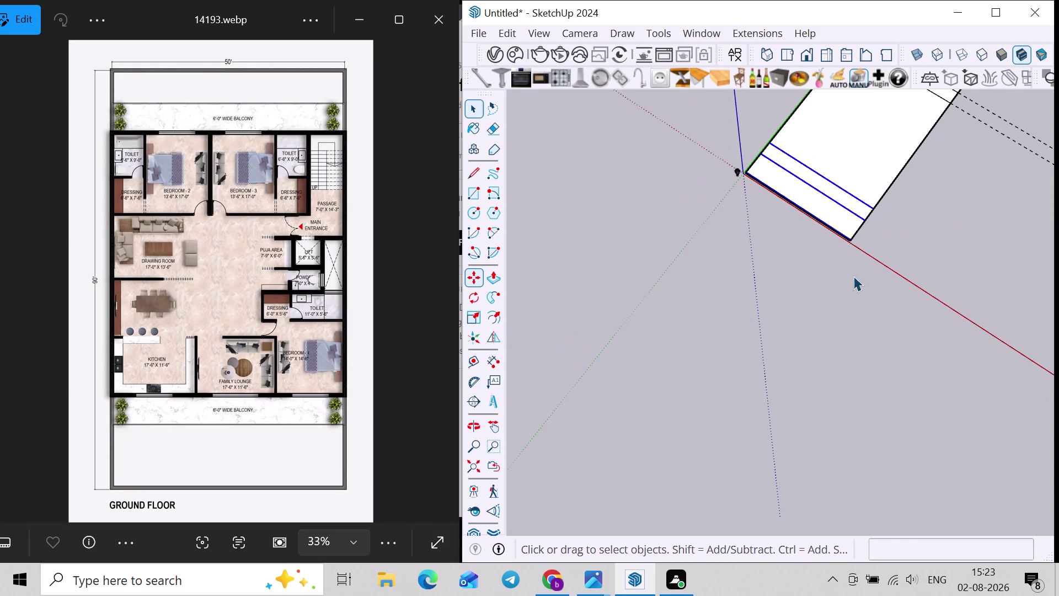
click(852, 284)
scroll(up, 3)
Align the bottom-end lines with the plot's bottom corner.
middle_drag(857, 251, 743, 343)
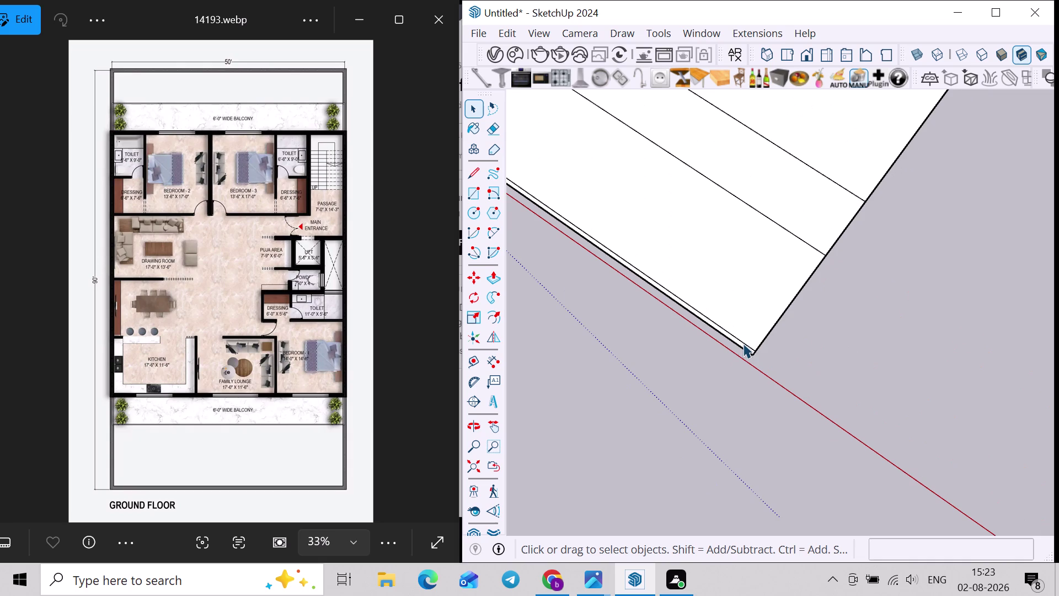
click(745, 344)
scroll(up, 3)
click(828, 236)
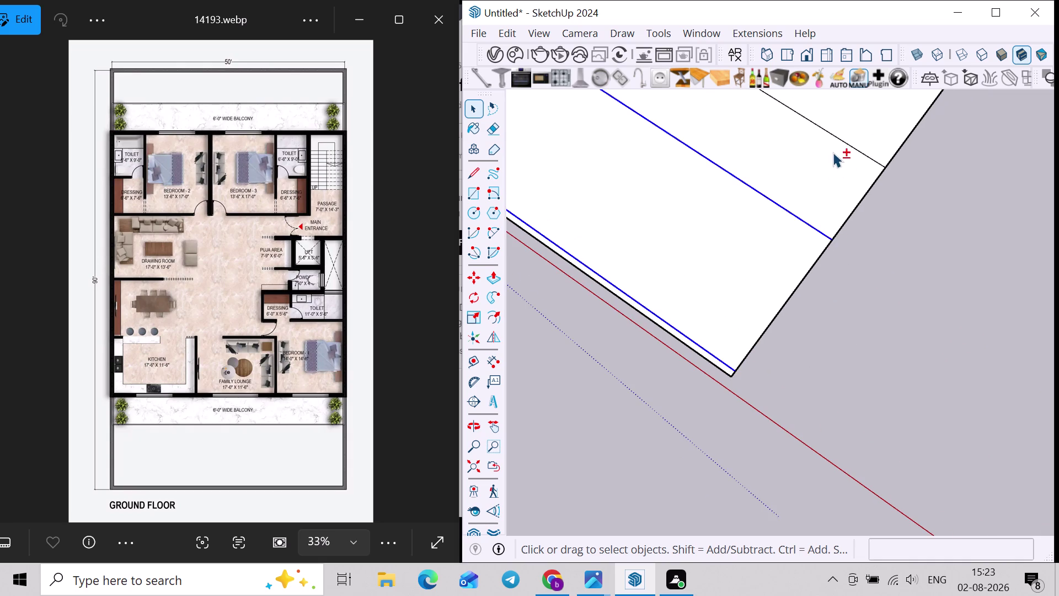
click(850, 143)
key(m)
scroll(up, 3)
click(733, 367)
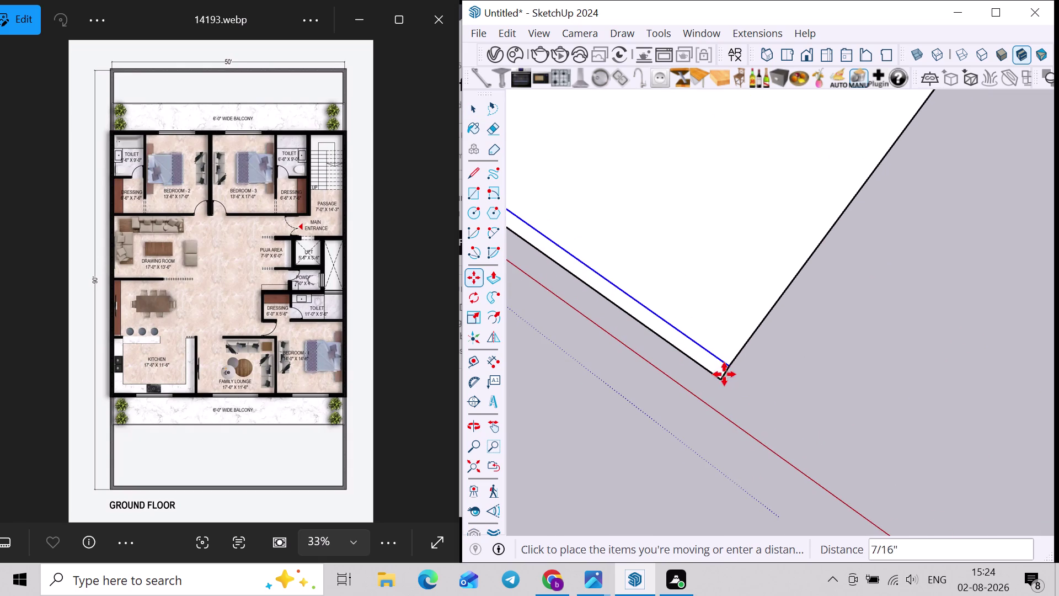
click(723, 379)
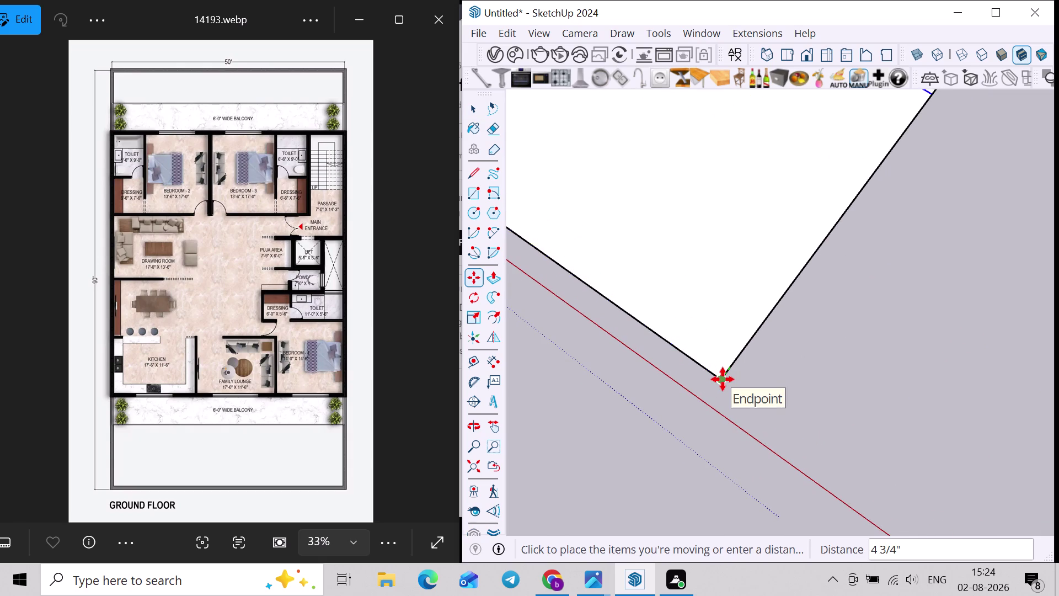
scroll(down, 3)
scroll(down, 3)
key(space)
click(868, 441)
Select the central floor face and orbit to view it along the plot.
scroll(down, 3)
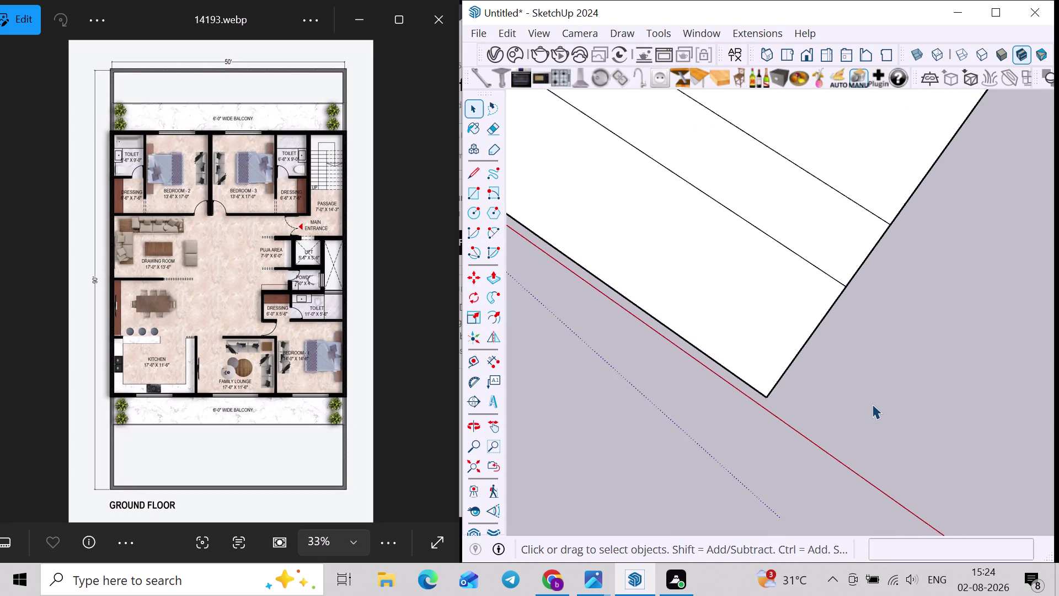
scroll(down, 3)
middle_drag(794, 478, 639, 341)
scroll(down, 3)
middle_drag(755, 360, 663, 425)
scroll(up, 3)
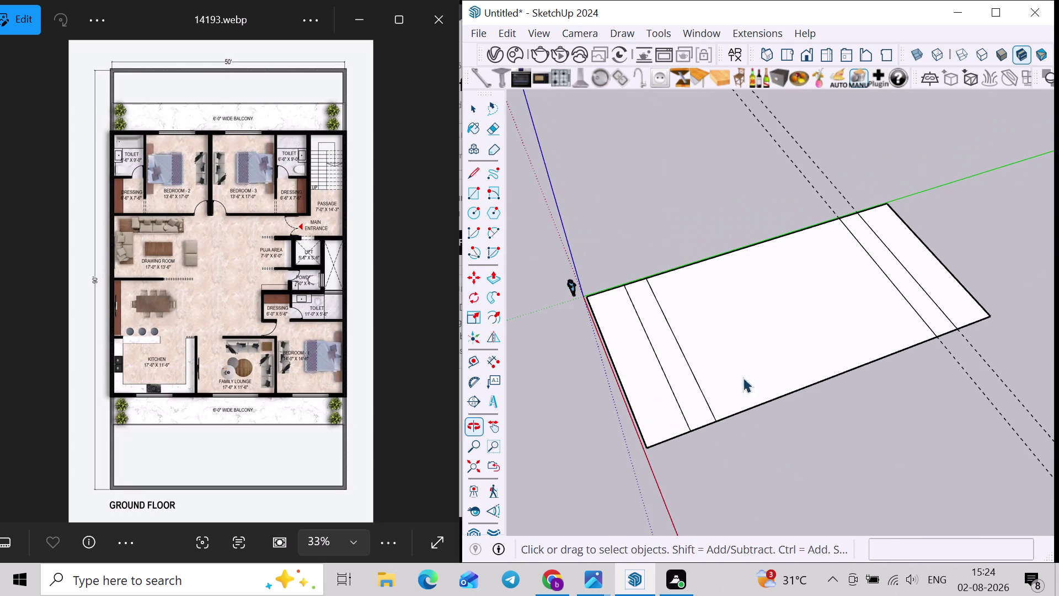
click(763, 358)
scroll(up, 3)
middle_drag(723, 371, 837, 359)
middle_drag(834, 347, 577, 398)
middle_drag(575, 399, 740, 382)
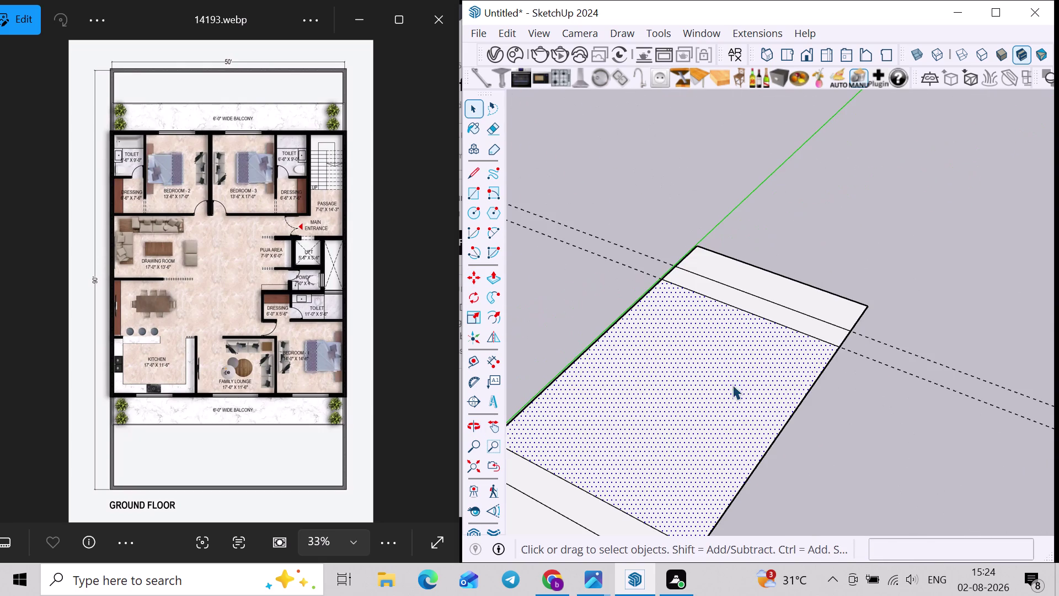
Offset the central face's outline 9" inward to form the wall border.
key(f)
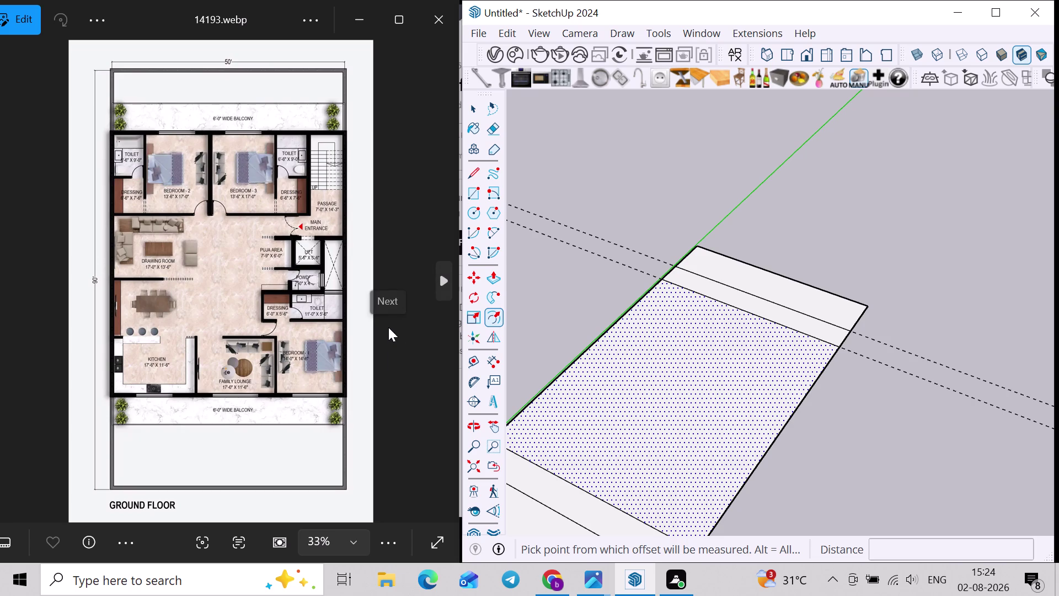
middle_drag(391, 335, 361, 384)
key(f)
scroll(up, 3)
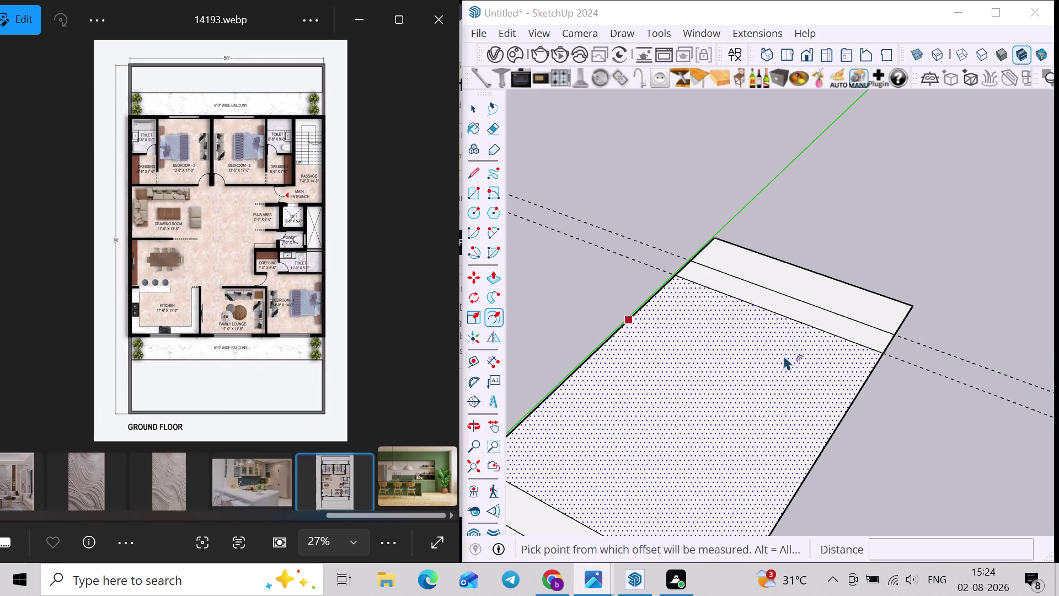
click(617, 348)
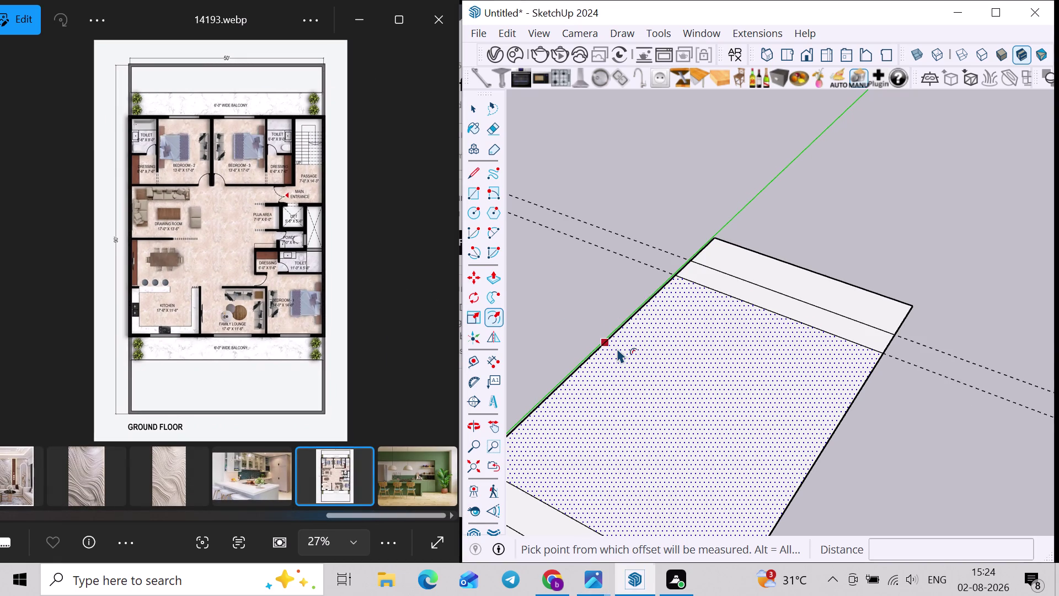
scroll(up, 3)
middle_drag(599, 367, 605, 399)
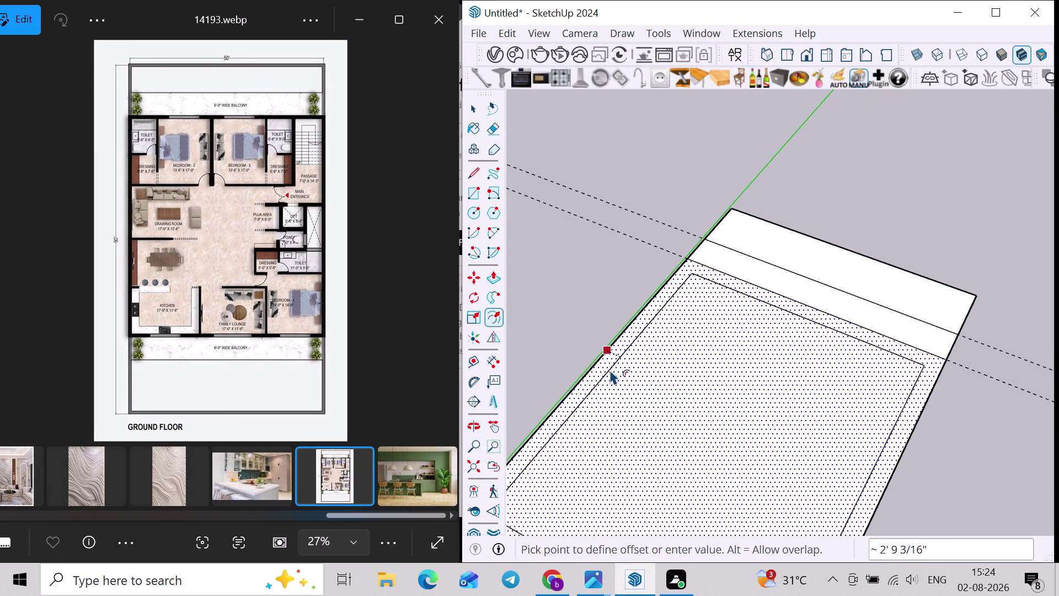
key(9)
key(shift+quotedbl)
key(Return)
middle_drag(608, 351, 672, 396)
key(space)
Zoom and orbit around the plot to inspect the new wall outline.
scroll(up, 3)
scroll(up, 3)
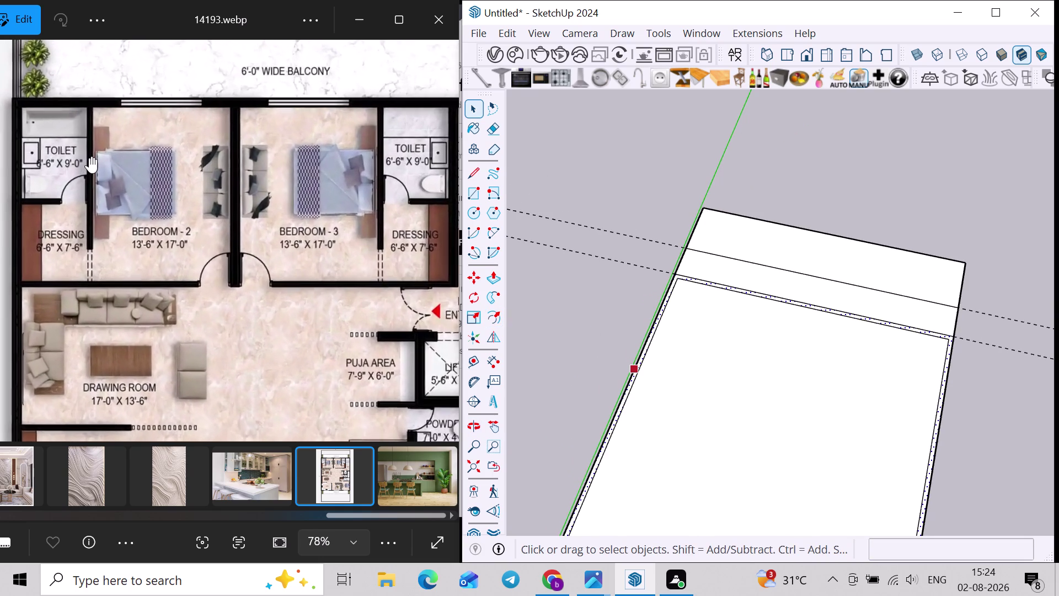
scroll(up, 3)
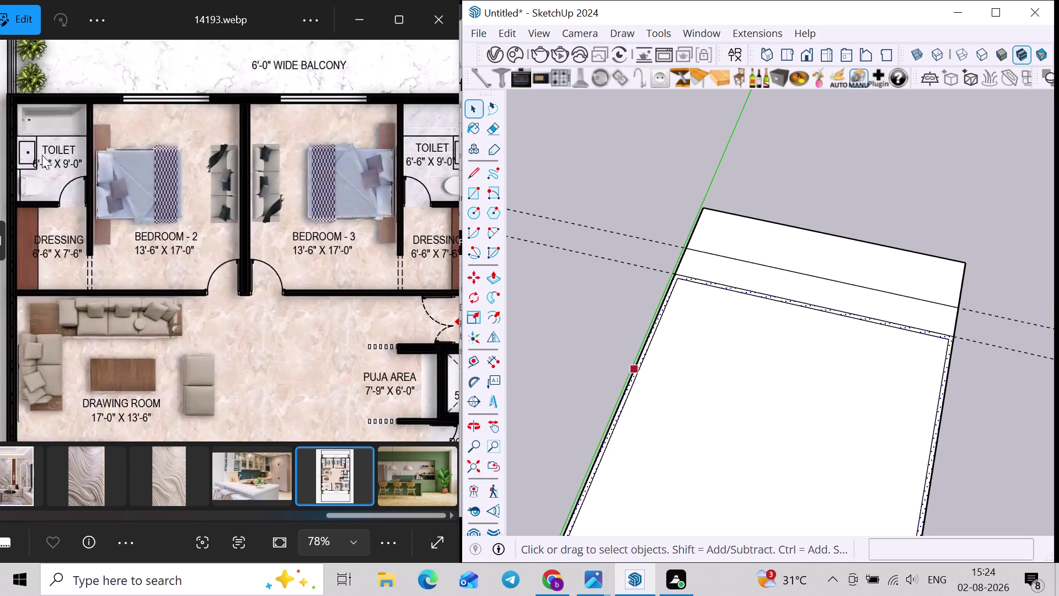
scroll(up, 3)
scroll(down, 3)
scroll(down, 3)
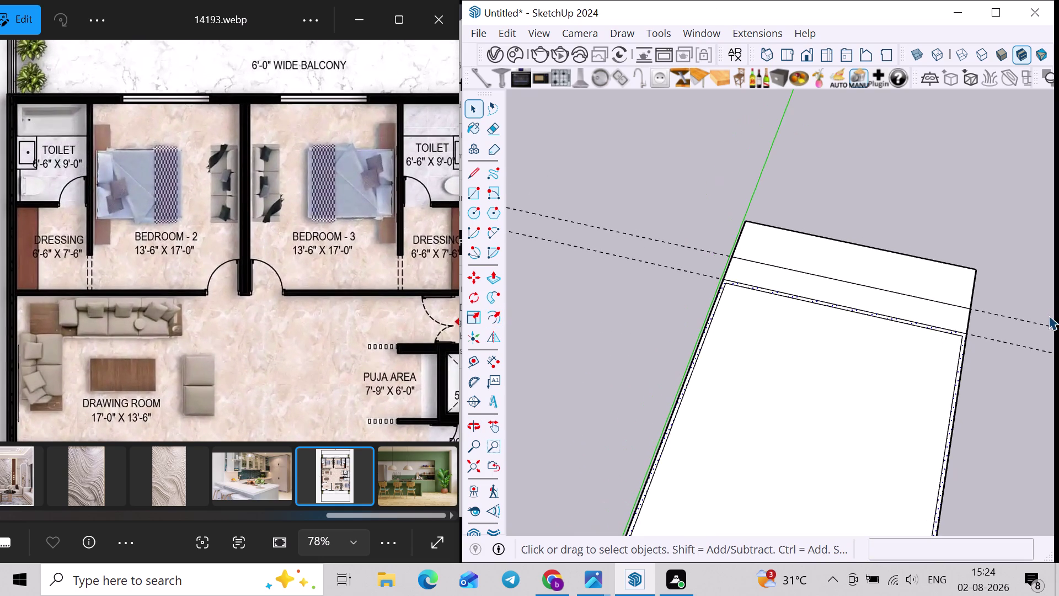
middle_drag(1058, 327, 1058, 347)
scroll(down, 3)
middle_drag(830, 385, 949, 422)
scroll(up, 3)
middle_drag(884, 351, 803, 365)
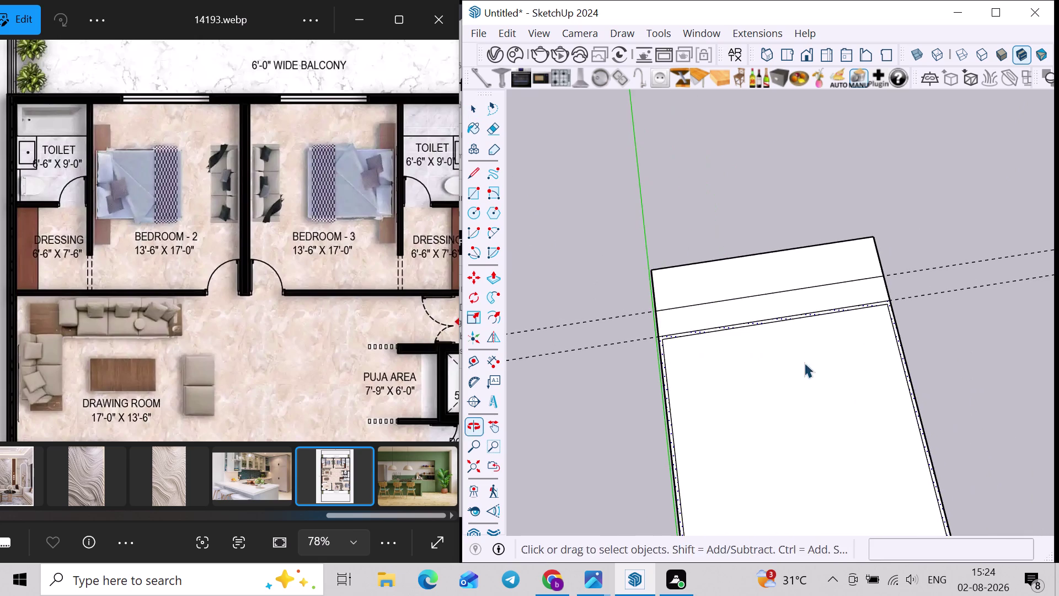
scroll(up, 3)
middle_drag(802, 362, 735, 392)
scroll(up, 3)
Place guides 6'6" from the left inner wall and a further 9" beyond.
key(t)
click(628, 322)
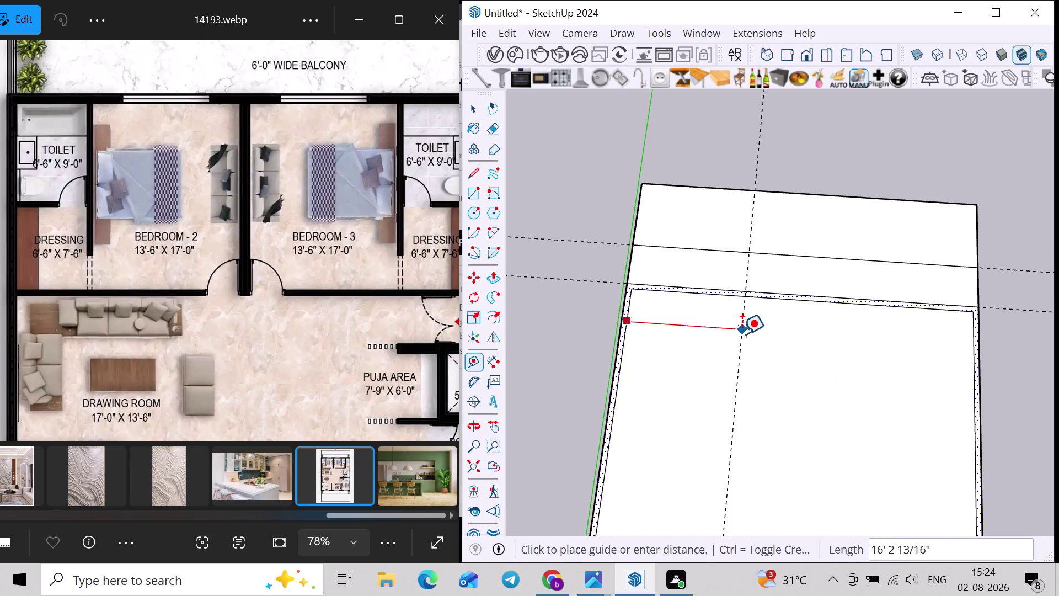
key(6)
text('6)
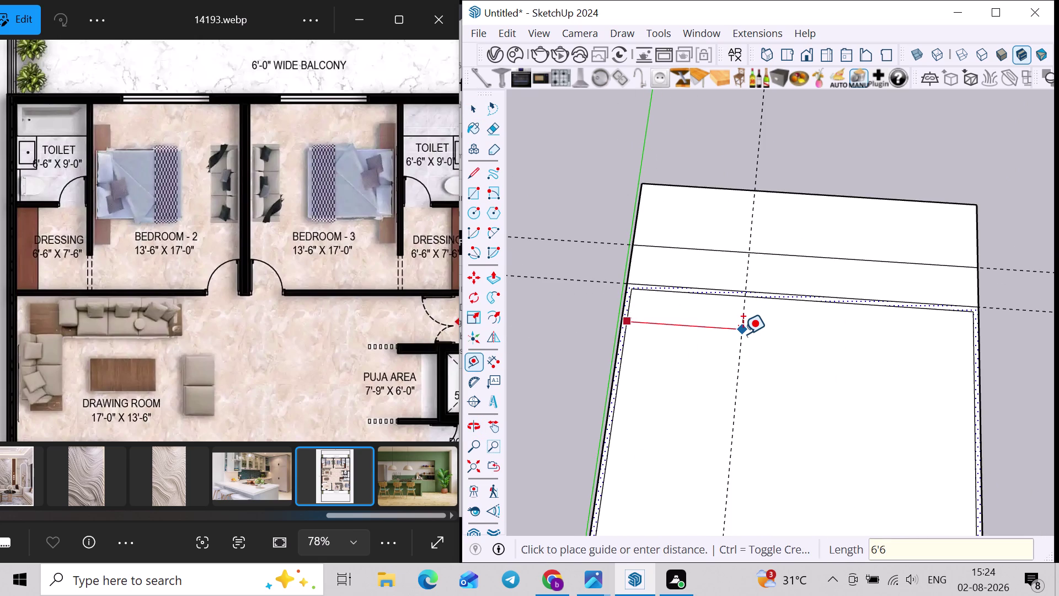
key(shift+quotedbl)
key(Return)
middle_drag(744, 334, 744, 354)
scroll(down, 3)
scroll(up, 3)
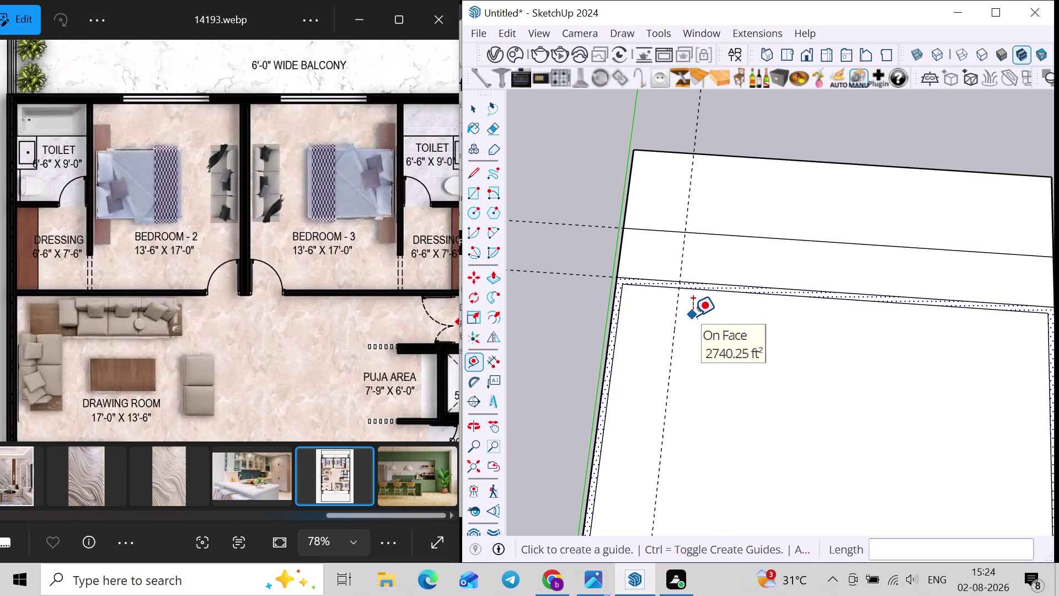
scroll(down, 3)
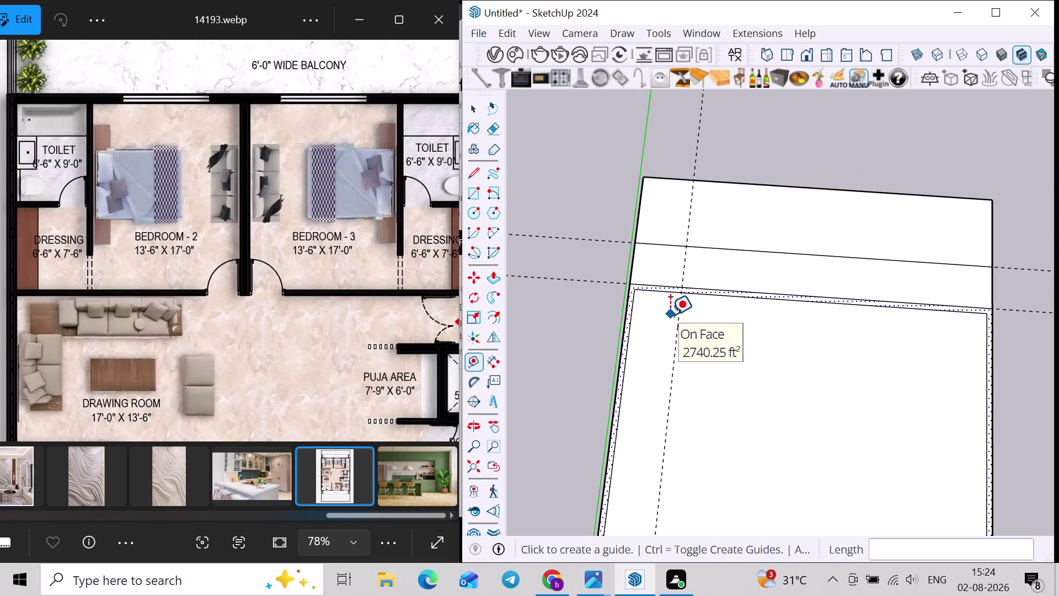
scroll(up, 3)
scroll(up, 3)
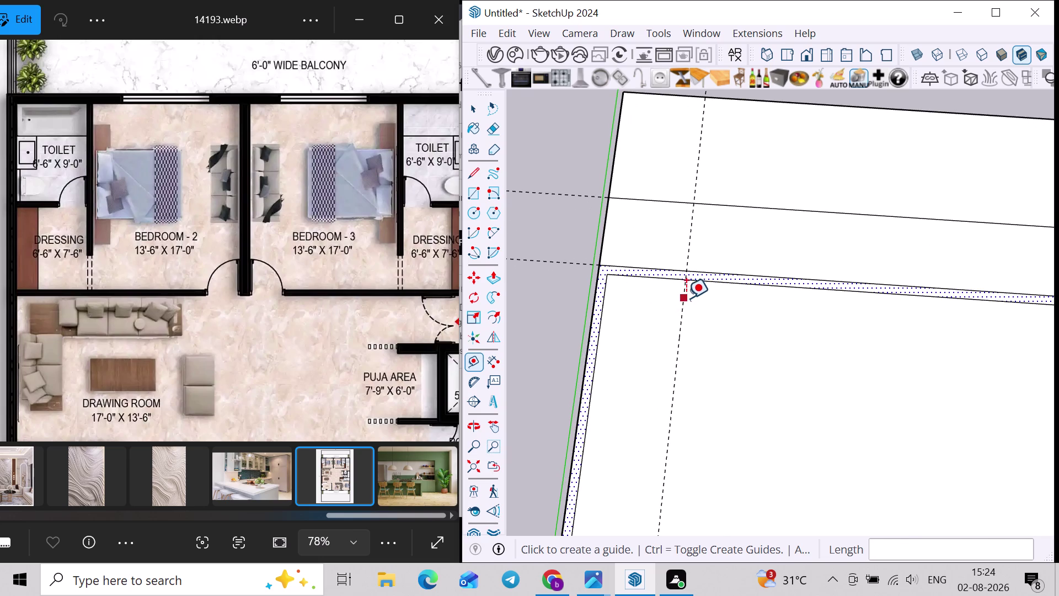
click(686, 313)
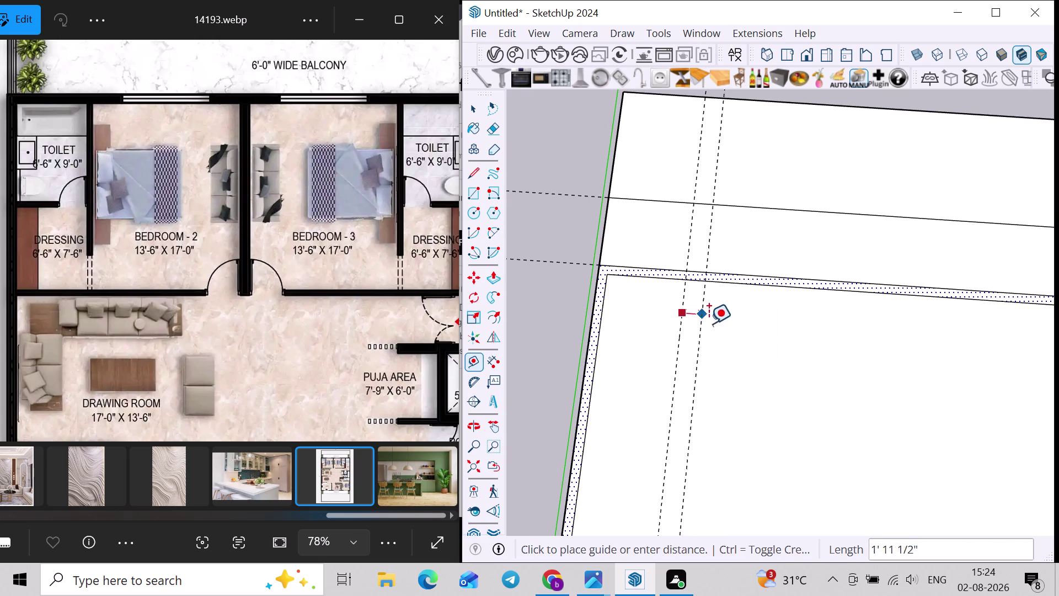
text(9")
key(Return)
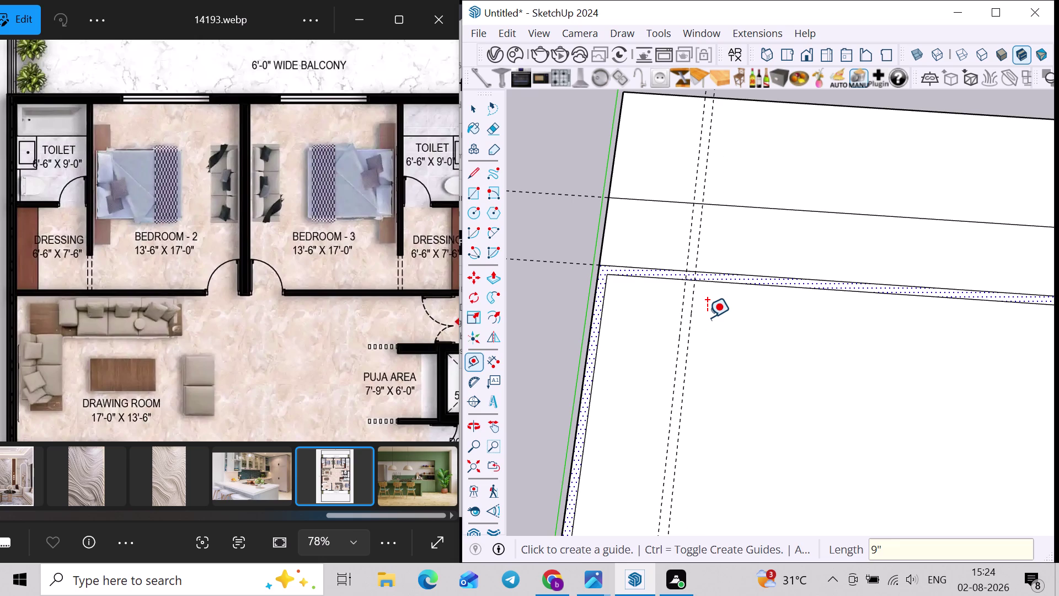
key(space)
scroll(down, 3)
middle_drag(708, 309, 700, 364)
scroll(up, 3)
middle_drag(692, 328, 695, 326)
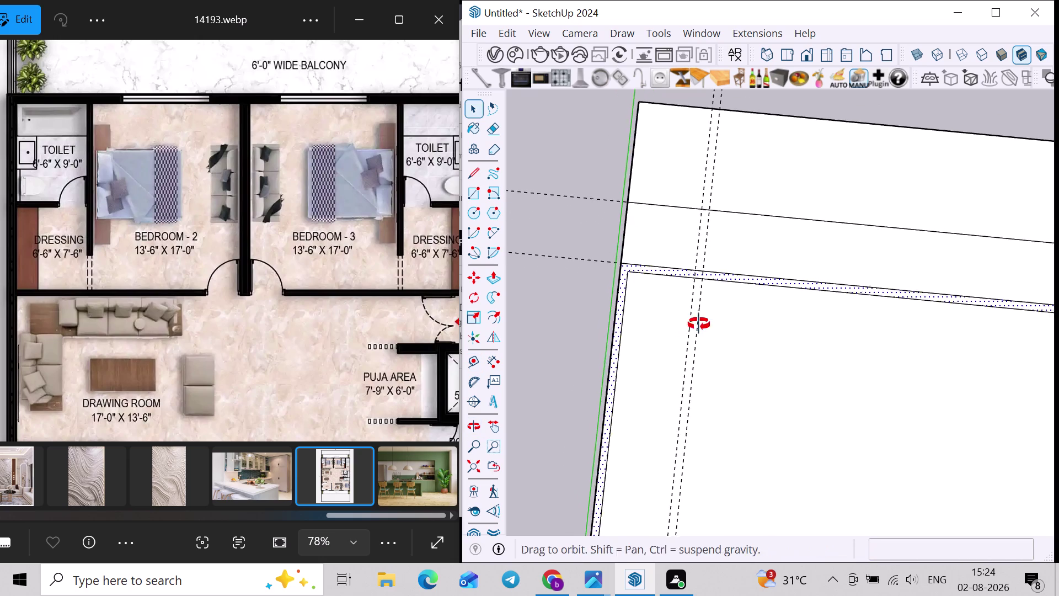
middle_drag(695, 326, 705, 321)
Place a guide 9' below the top inner wall and another 9" further for the partition.
key(t)
click(678, 282)
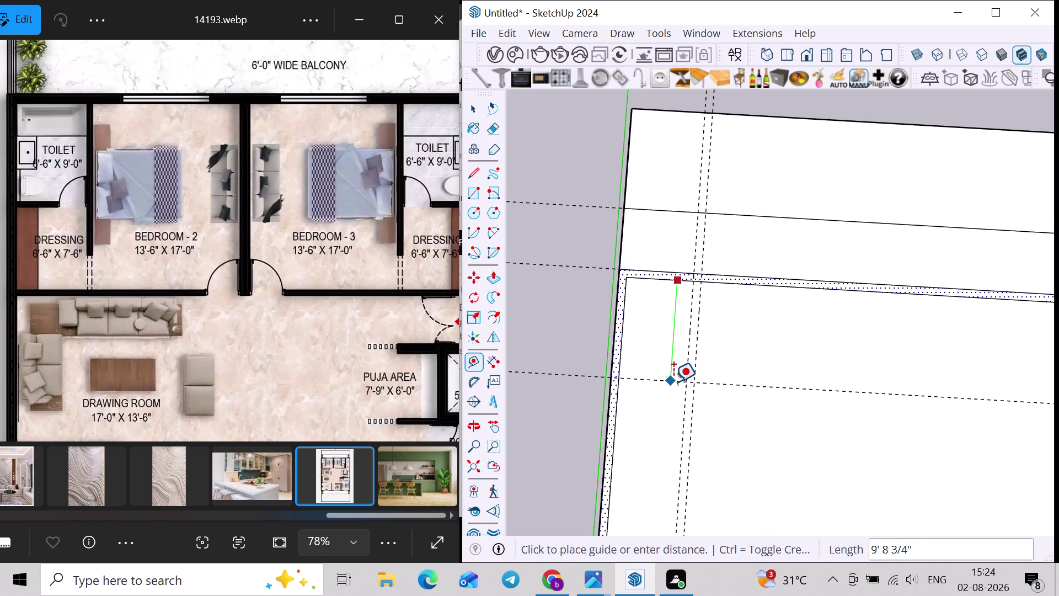
key(9)
key(apostrophe)
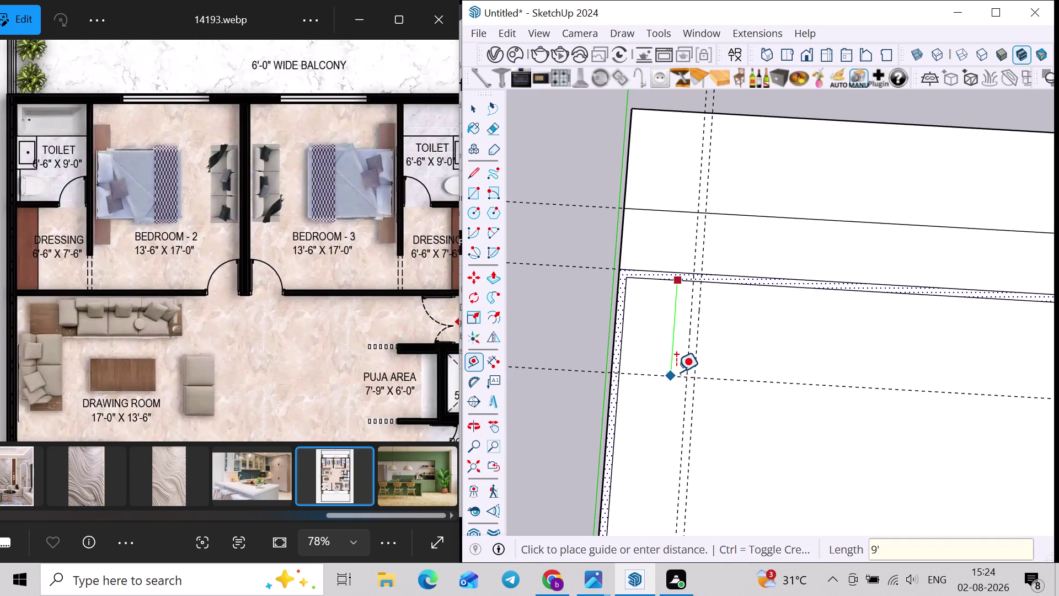
key(Return)
key(space)
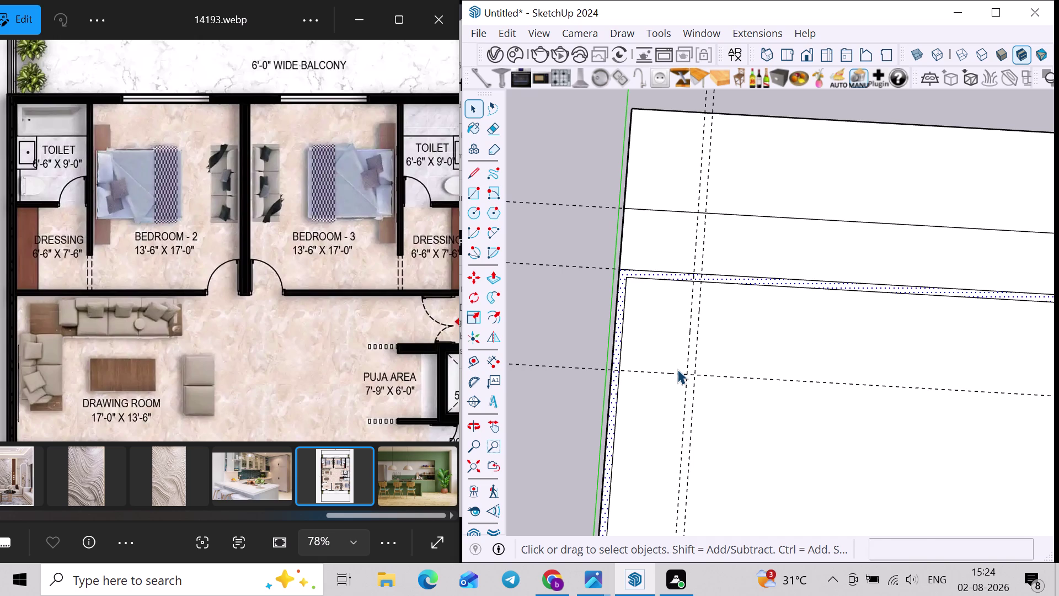
key(t)
click(678, 370)
key(9)
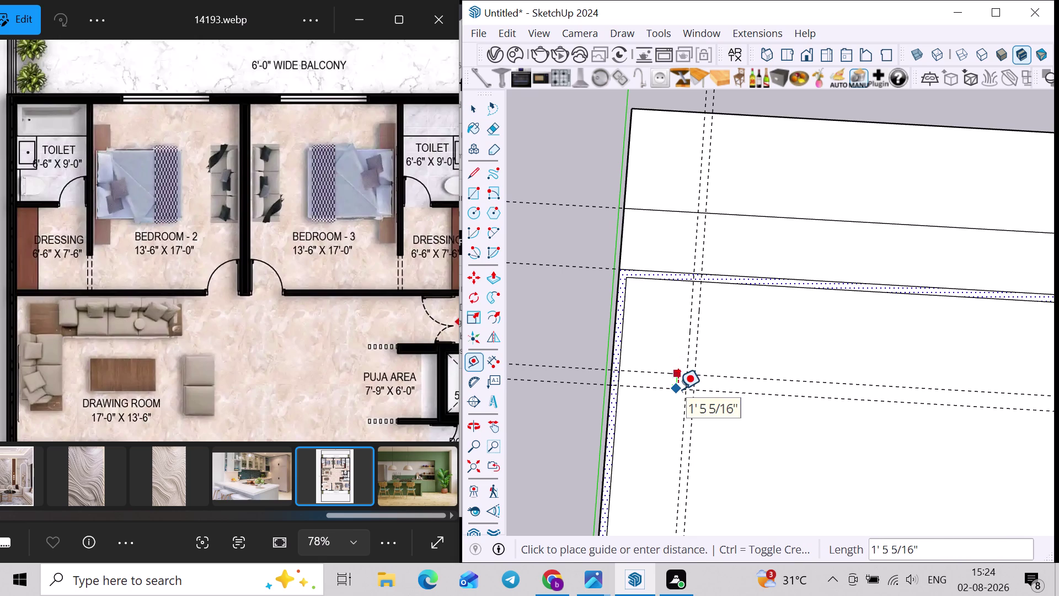
key(shift+quotedbl)
key(Return)
middle_drag(678, 383, 691, 373)
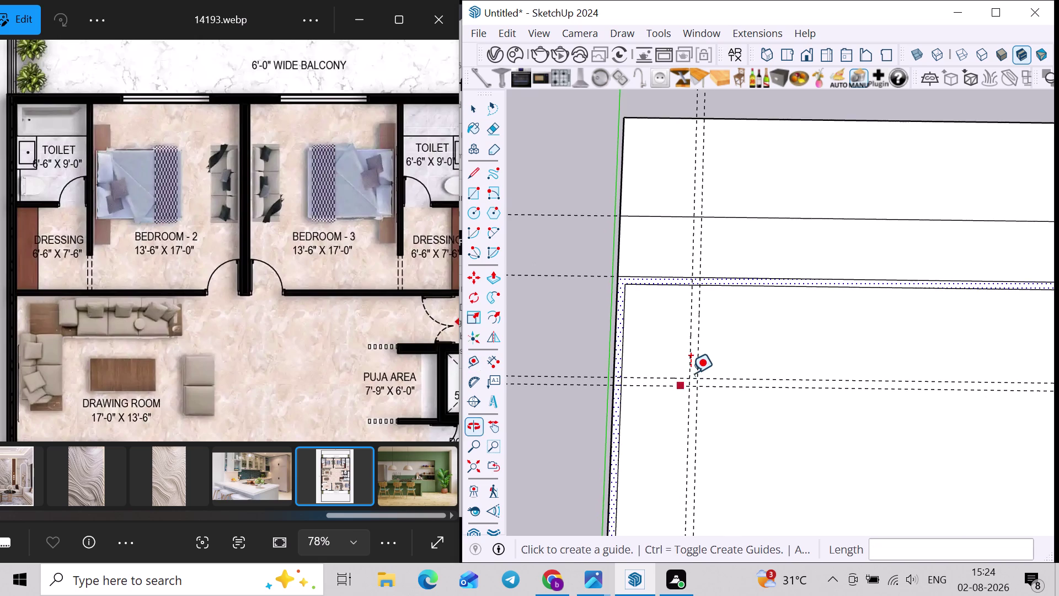
scroll(up, 3)
Add guides a further 7'6" and then 9" down the plan.
click(679, 391)
scroll(down, 3)
middle_drag(684, 466, 680, 407)
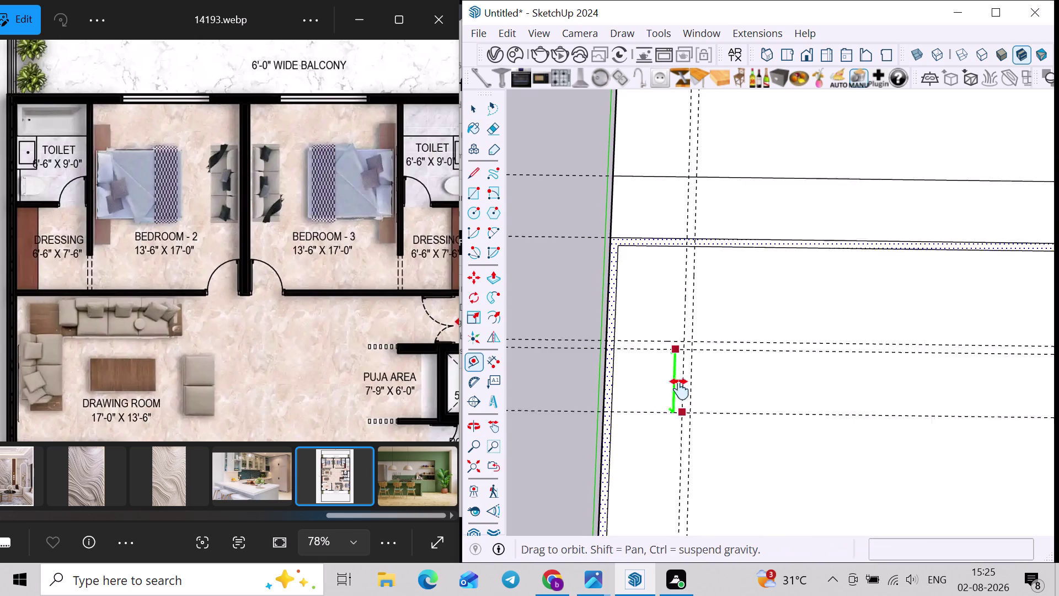
middle_drag(680, 407, 680, 380)
key(7)
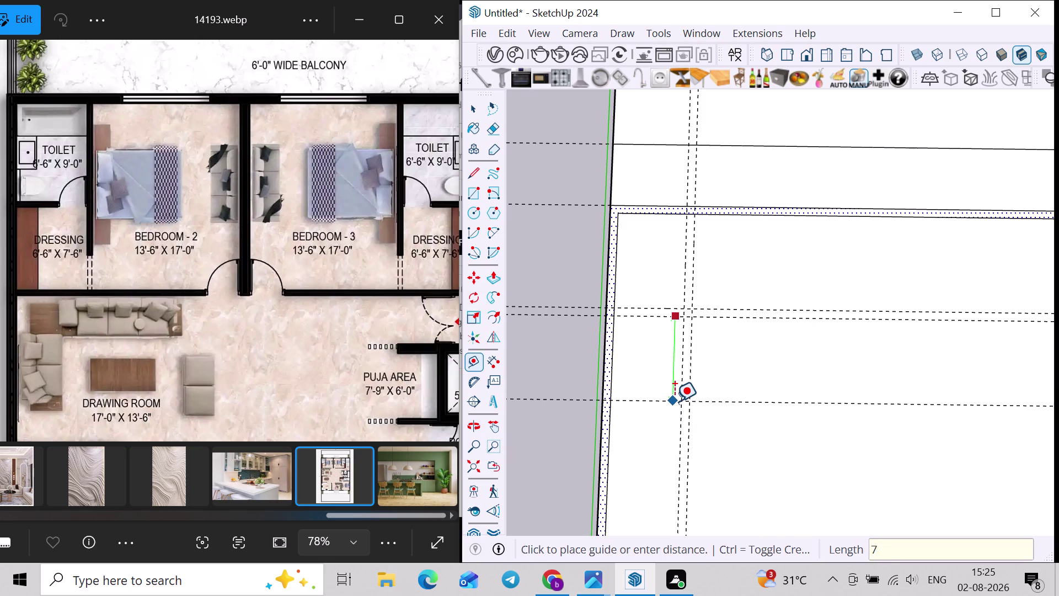
text('6)
key(shift+quotedbl)
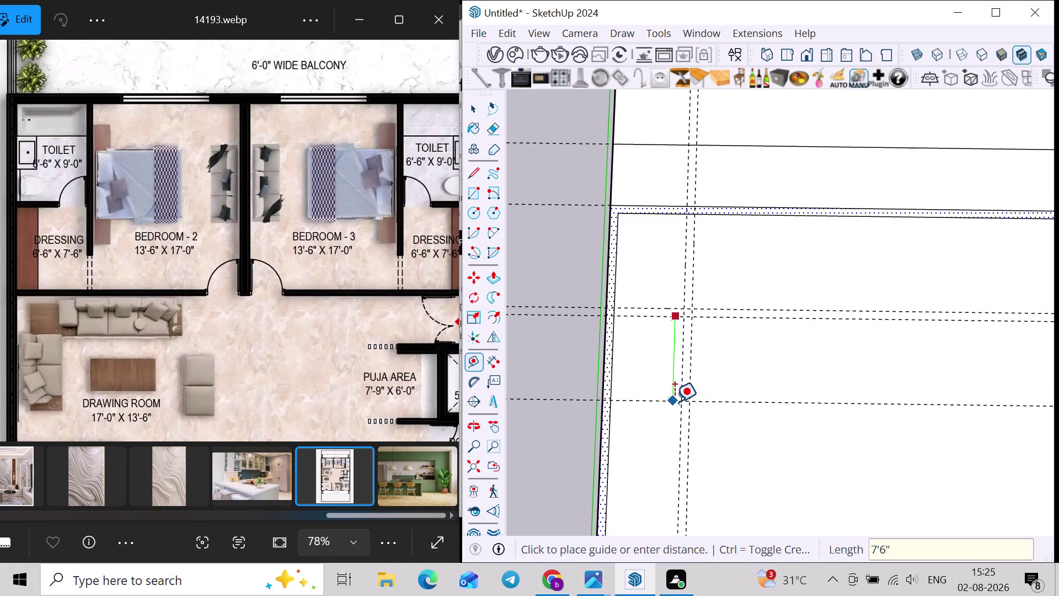
key(Return)
click(675, 398)
text(9)
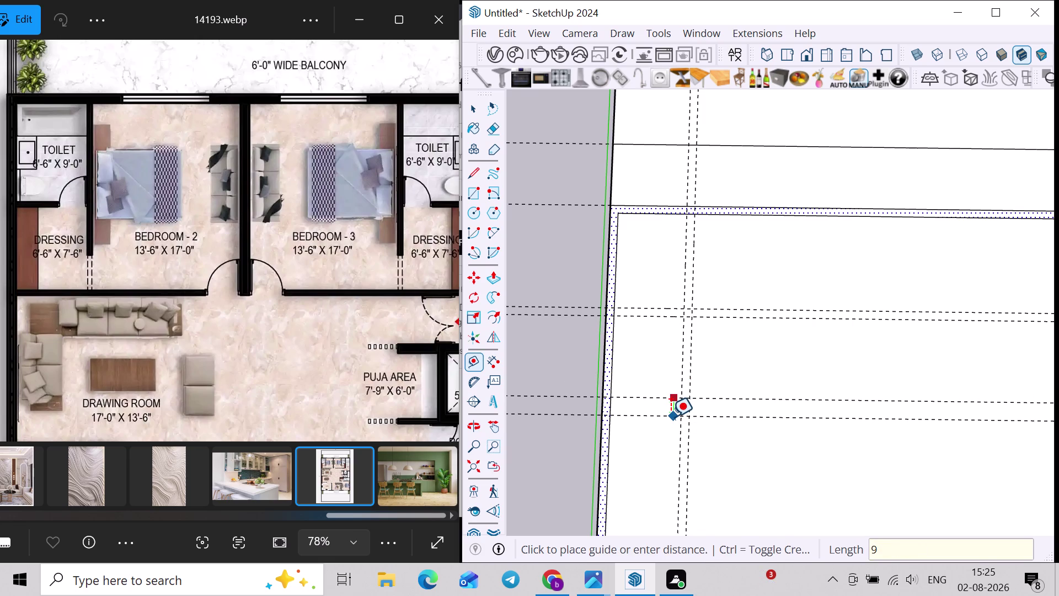
text(")
key(Return)
key(space)
key(r)
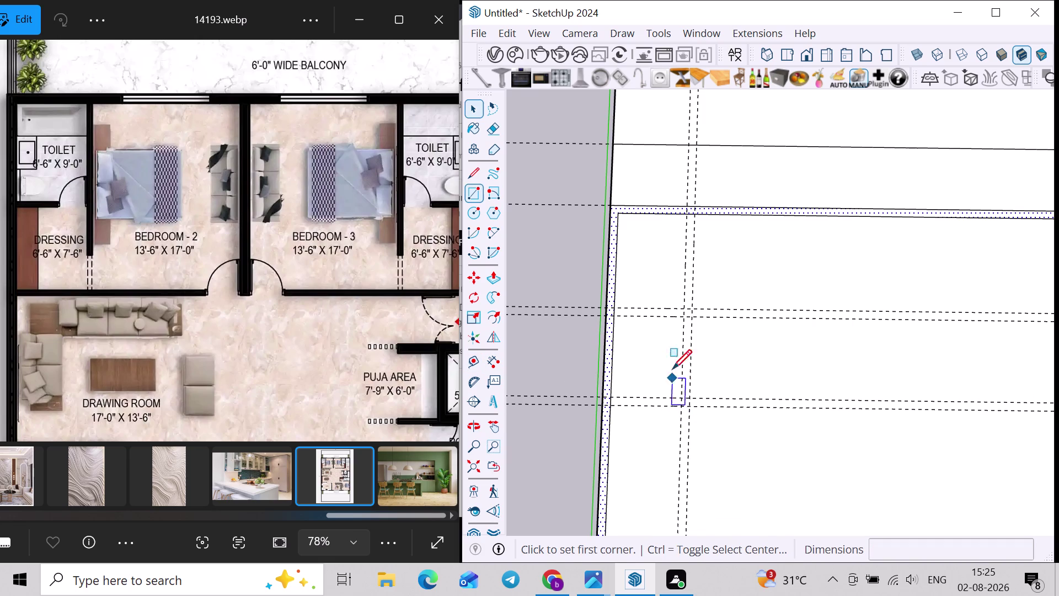
scroll(up, 3)
Draw the 9" partition wall from the top inner wall down to the guide intersection.
click(681, 213)
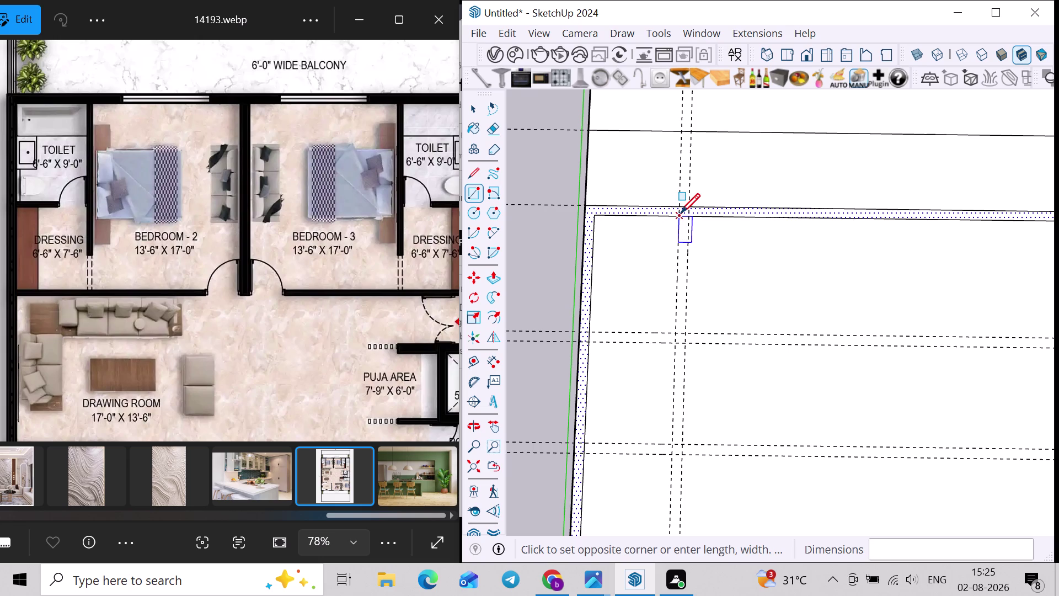
scroll(up, 3)
click(689, 341)
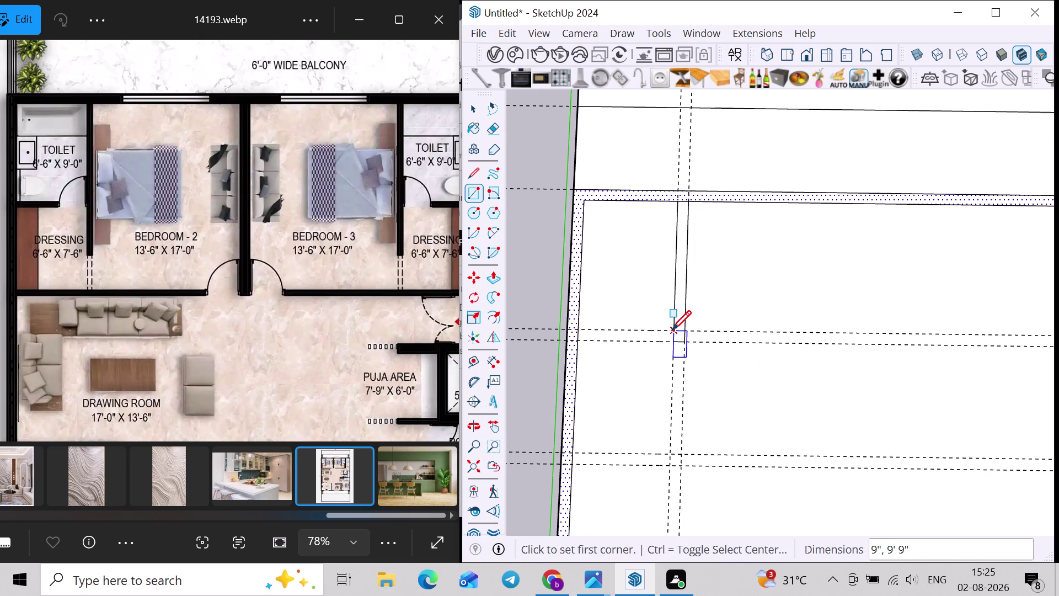
click(673, 330)
click(577, 340)
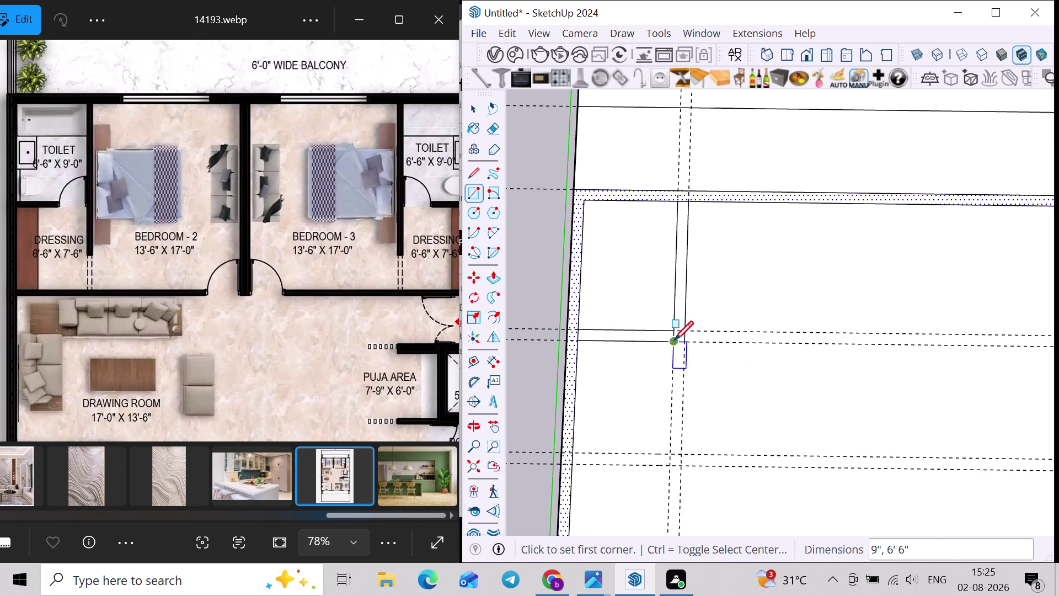
scroll(down, 3)
scroll(up, 3)
scroll(down, 3)
Pan and orbit around the floor plate, returning toward a plan view.
middle_drag(717, 345, 753, 312)
scroll(up, 3)
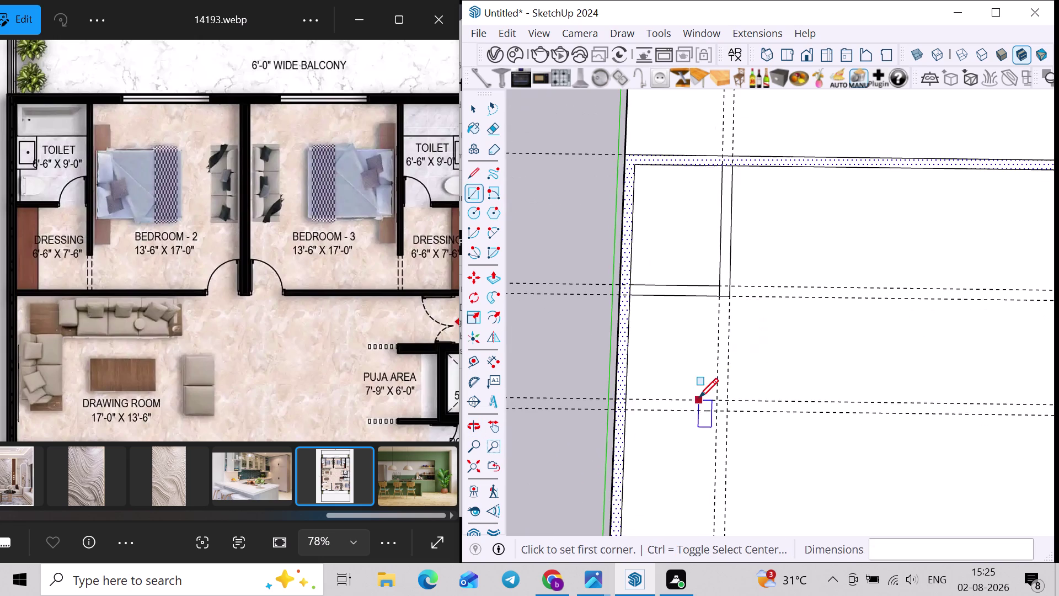
scroll(down, 3)
middle_drag(714, 389, 732, 382)
scroll(down, 3)
middle_drag(796, 333, 772, 364)
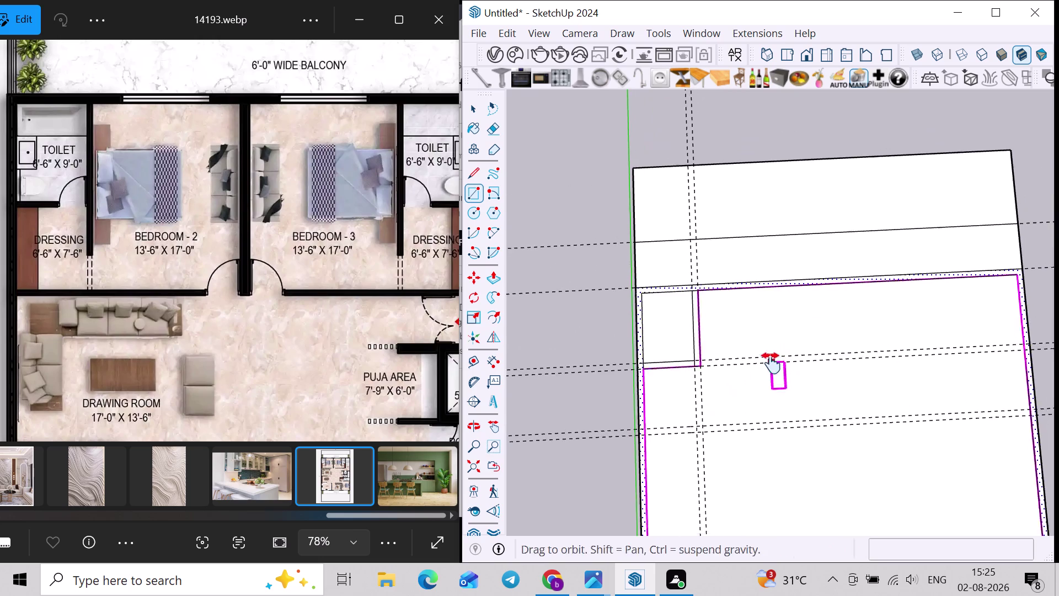
middle_drag(771, 363, 771, 364)
middle_drag(776, 354, 760, 365)
key(t)
scroll(up, 3)
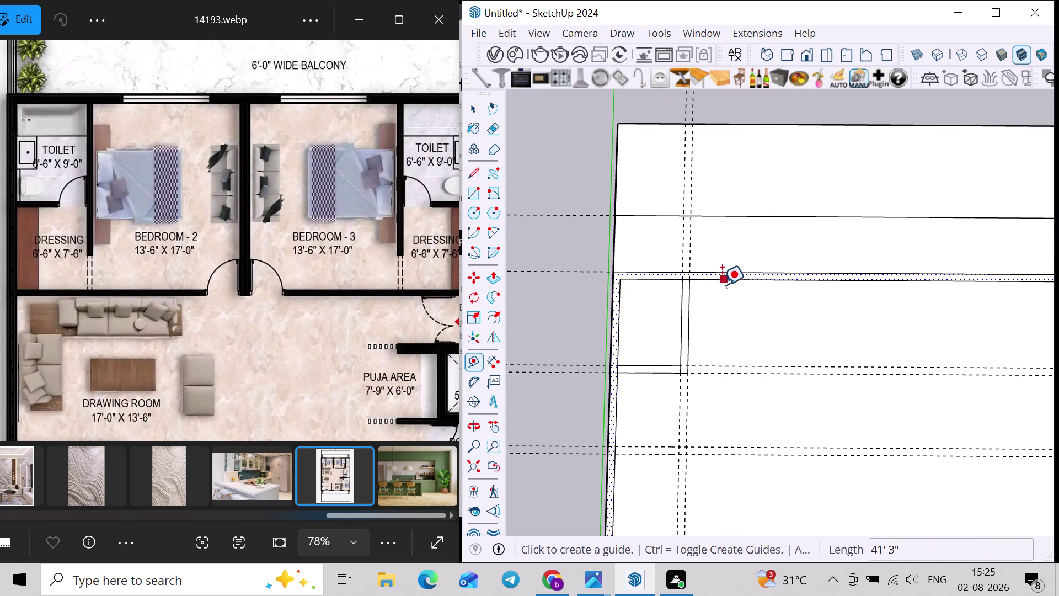
Place guides 13'6" from the partition wall and 17' from the top wall.
click(685, 296)
text(13)
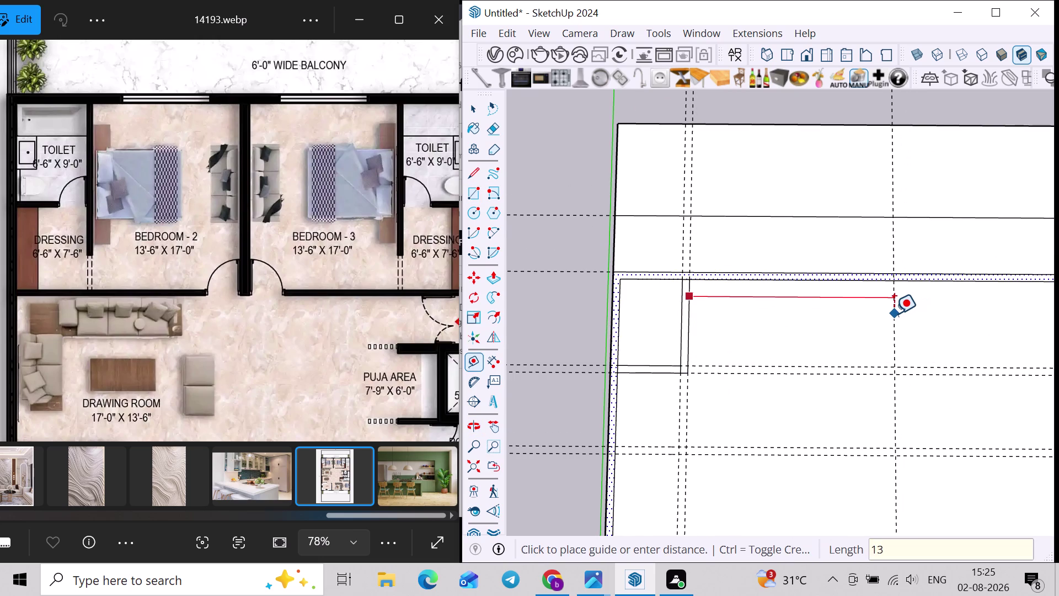
text('6")
key(Return)
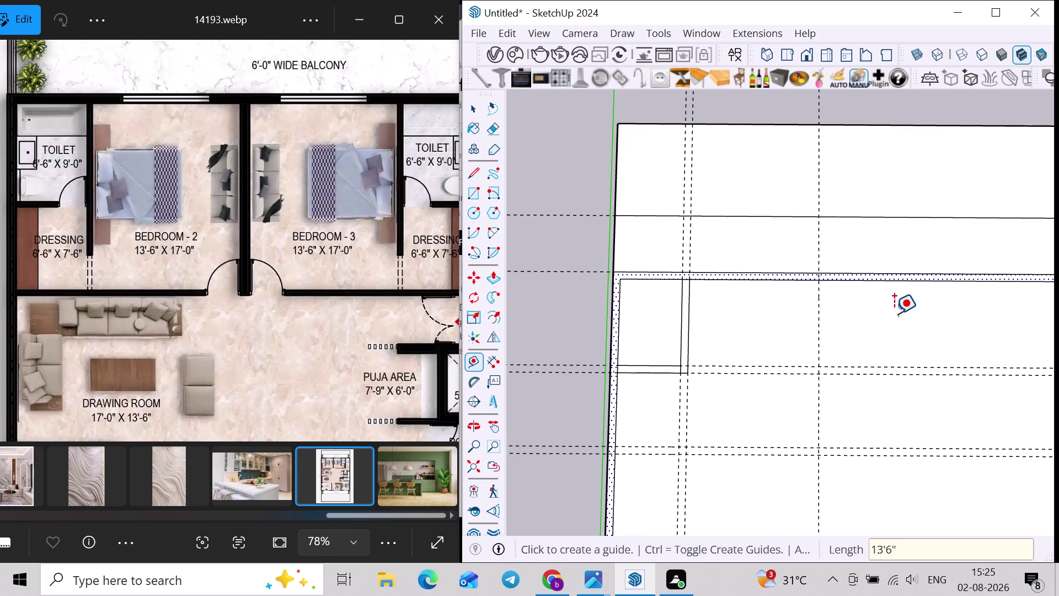
scroll(down, 3)
middle_drag(804, 344, 818, 344)
scroll(down, 3)
scroll(up, 3)
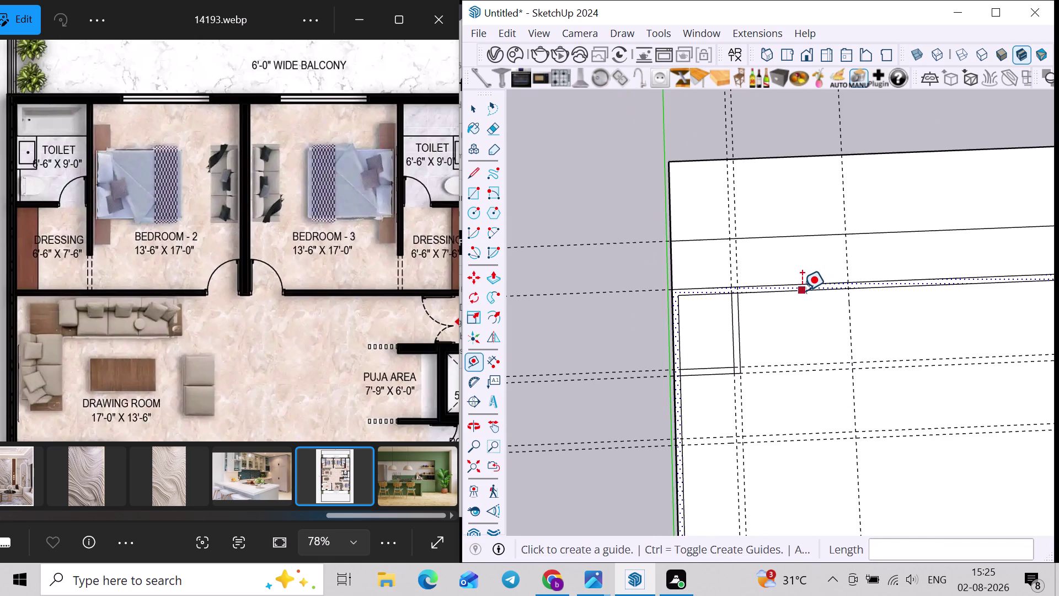
click(802, 290)
scroll(down, 3)
middle_drag(808, 446, 806, 389)
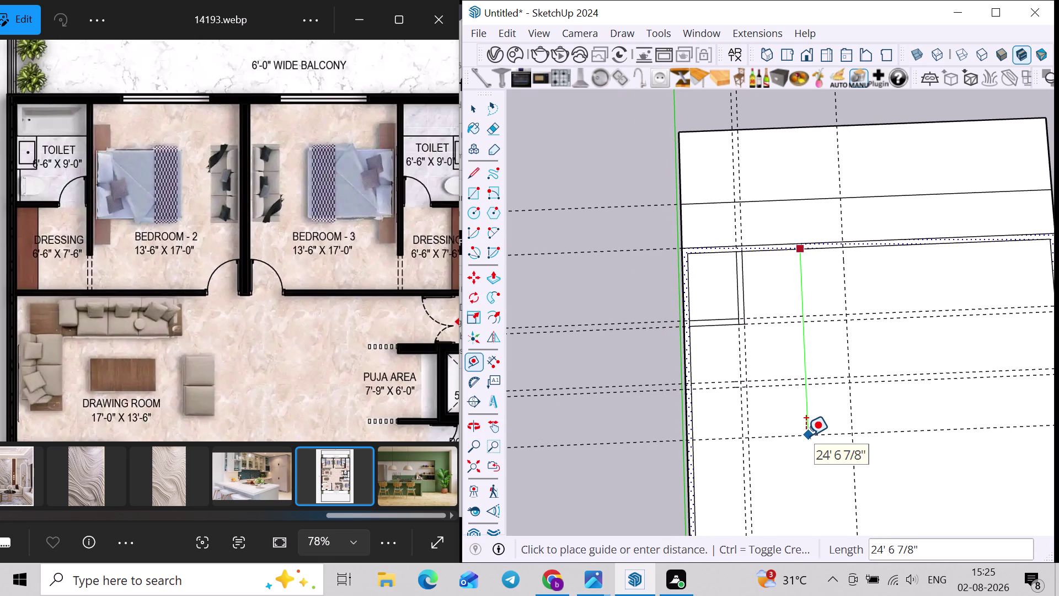
text(17')
key(Return)
scroll(up, 3)
middle_drag(823, 376, 752, 374)
key(space)
scroll(up, 3)
scroll(down, 3)
middle_drag(799, 363, 855, 346)
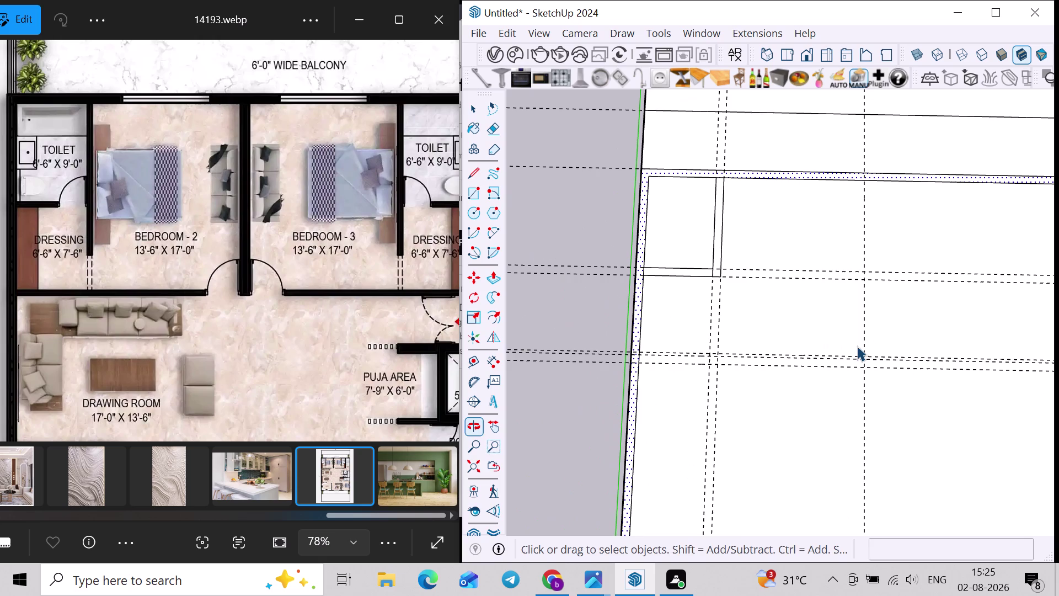
Undo four recent changes, then redo two of them.
key(z)
key(ctrl+z)
key(ctrl+z)
key(ctrl+z)
key(ctrl+z)
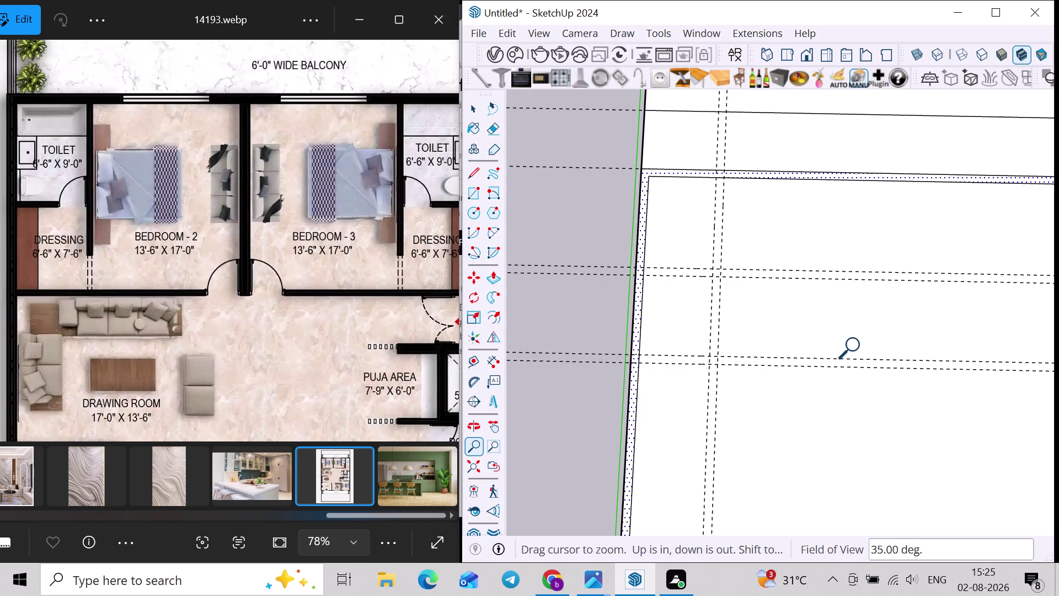
key(ctrl+y)
key(ctrl+y)
middle_drag(800, 289, 820, 274)
key(space)
key(t)
scroll(up, 3)
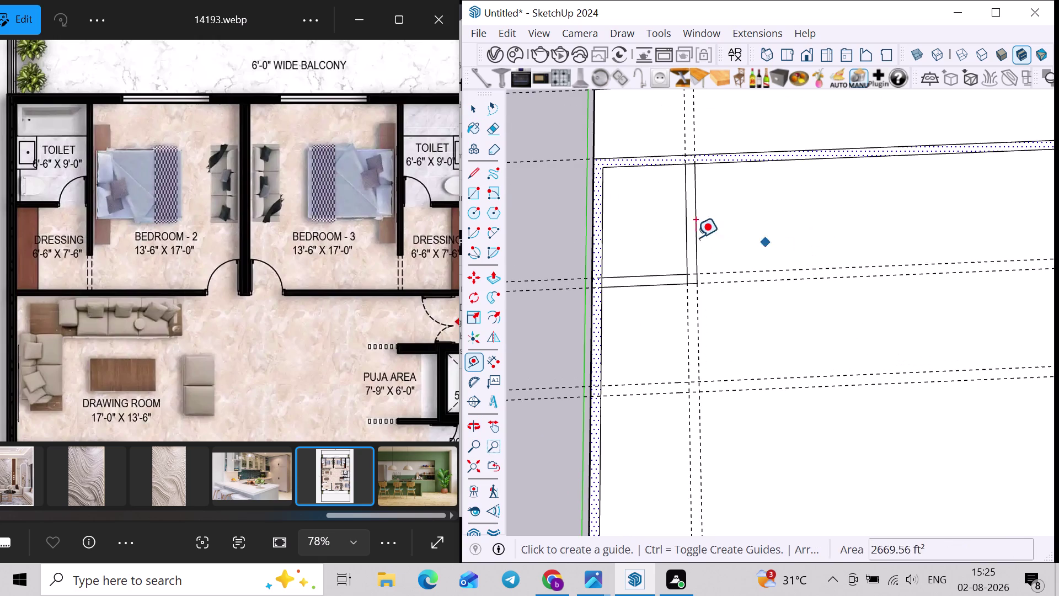
Place a guide 16'6" from the partition wall edge.
click(696, 237)
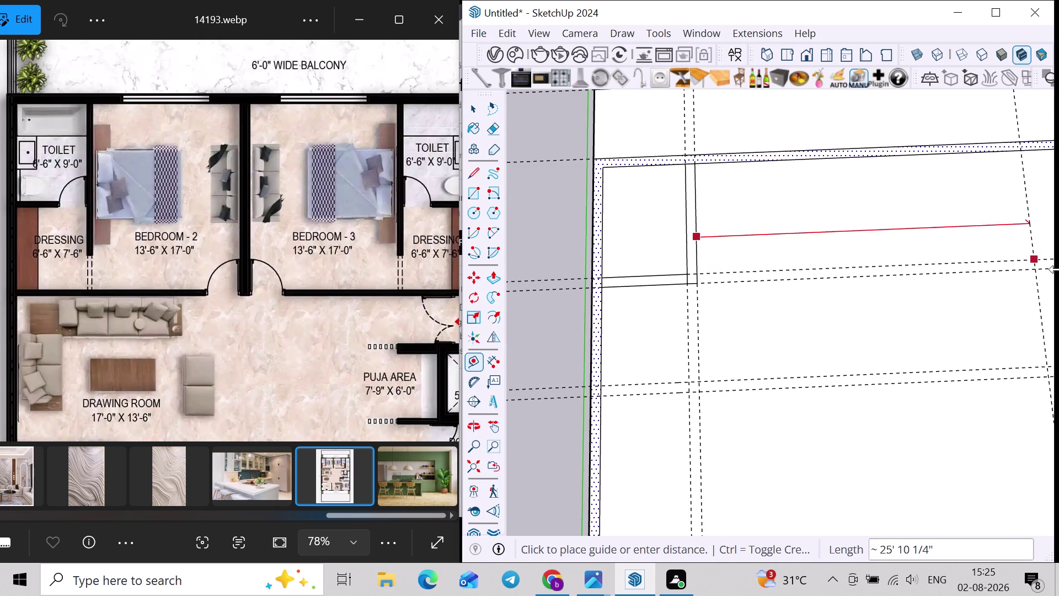
scroll(down, 3)
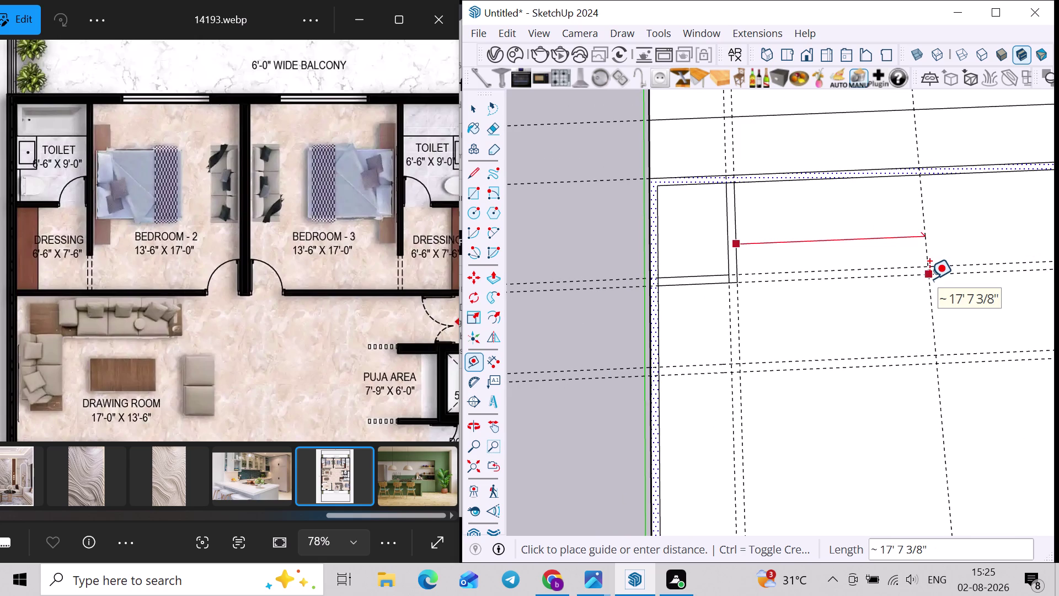
key(1)
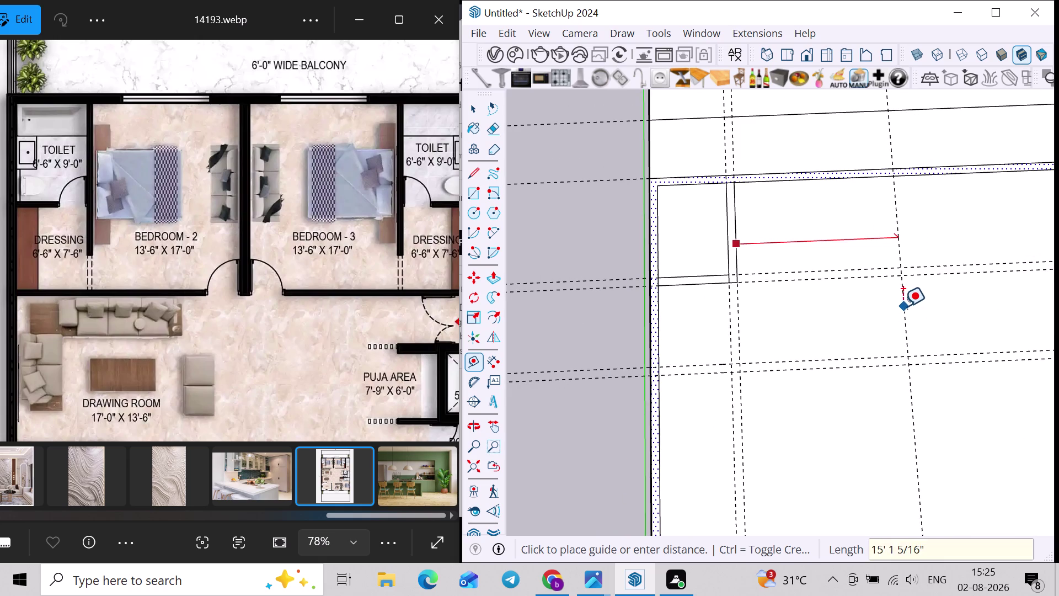
key(6)
text('6)
key(shift+quotedbl)
key(Return)
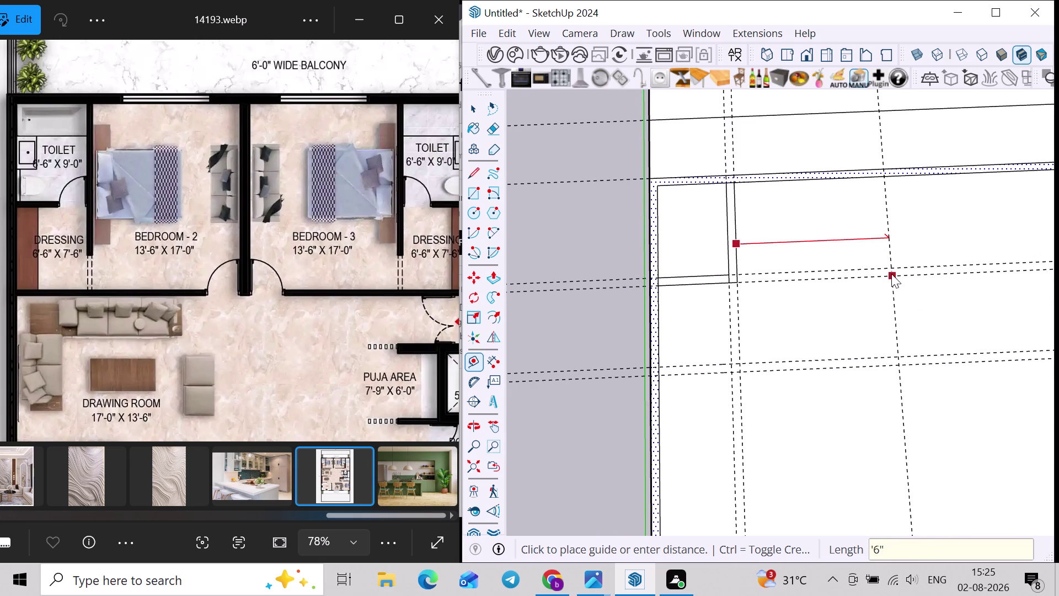
Add a guide at 13'6" and another 9" beyond it for the next wall.
click(827, 235)
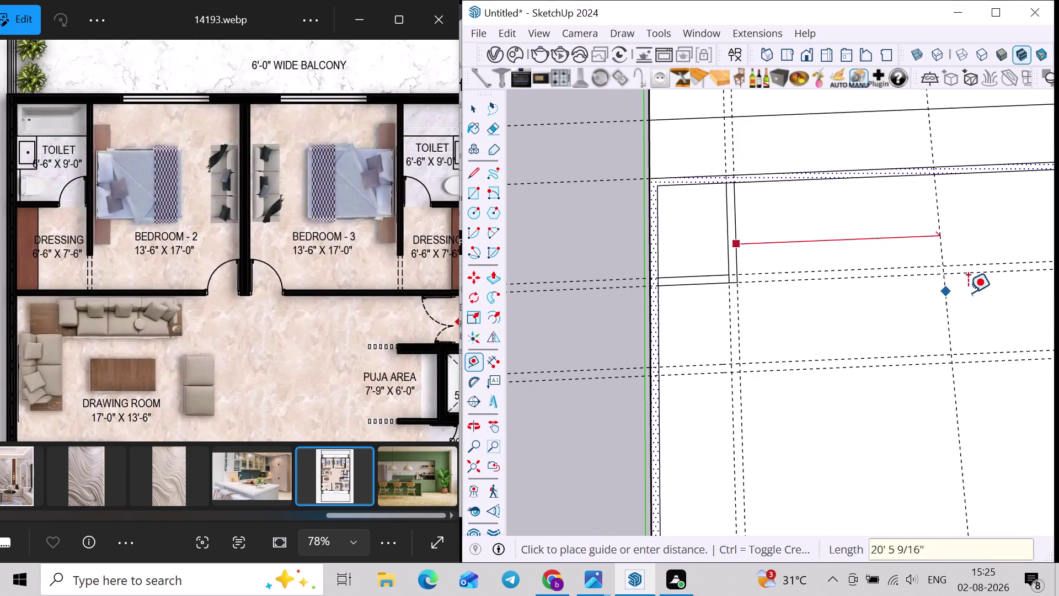
text(13)
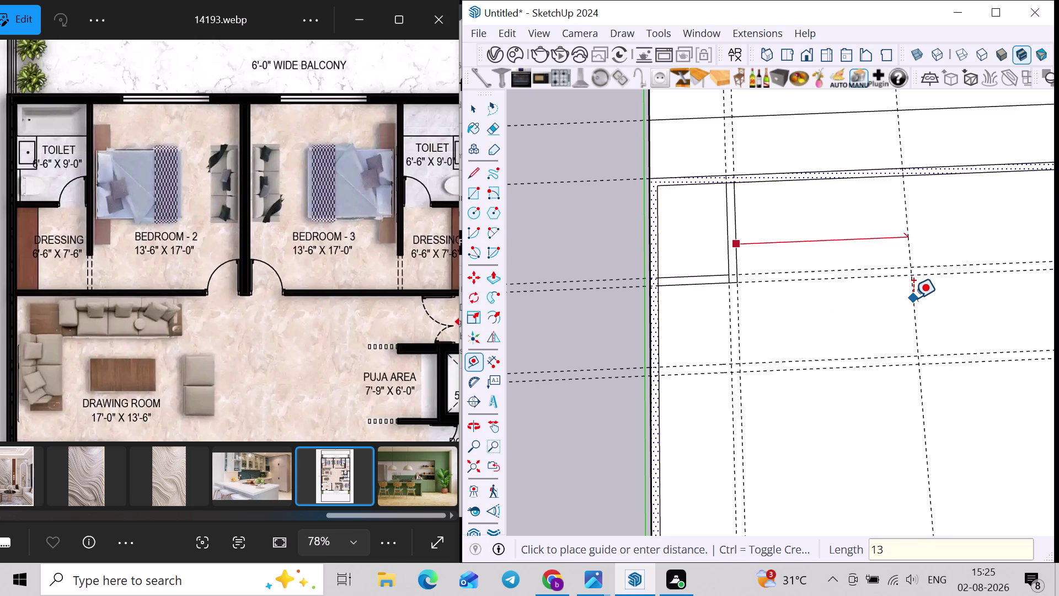
key(apostrophe)
text(6")
key(Return)
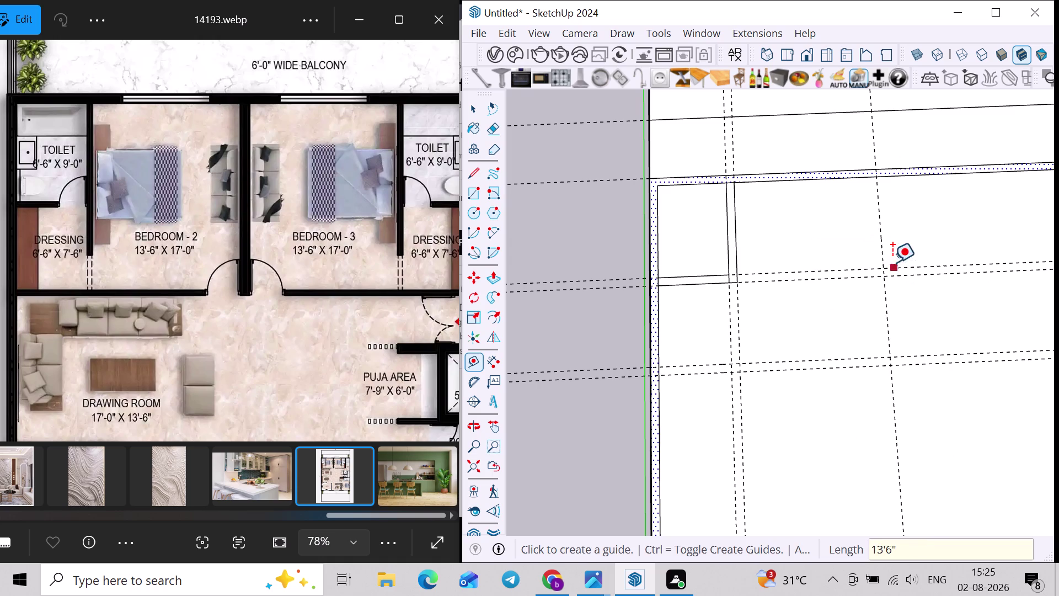
click(882, 250)
key(9)
key(shift+quotedbl)
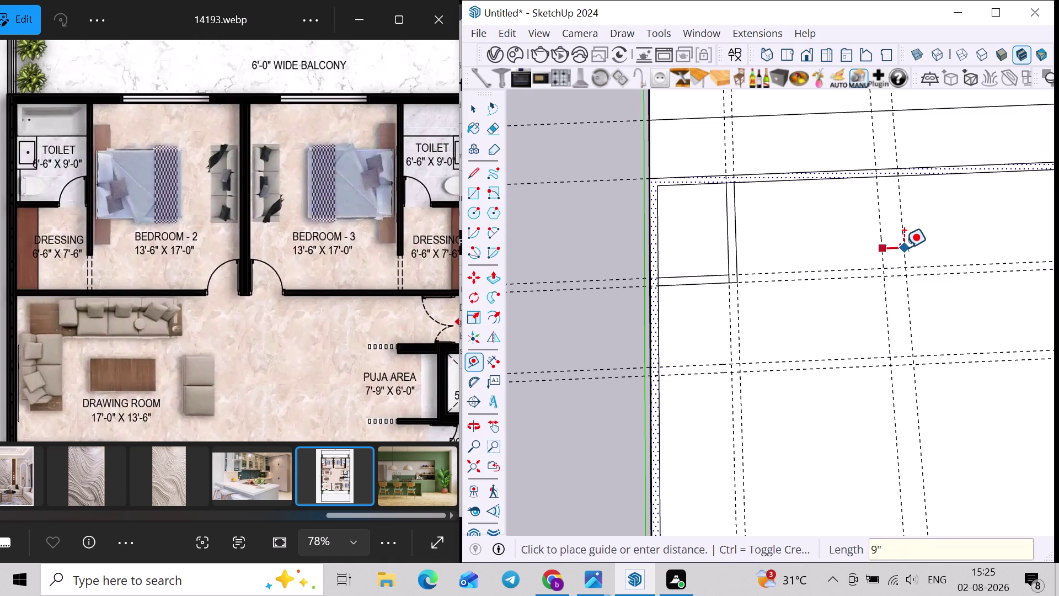
key(Return)
middle_drag(904, 248, 873, 273)
Draw a 9-inch by 18-foot partition wall rectangle down from the top wall.
key(r)
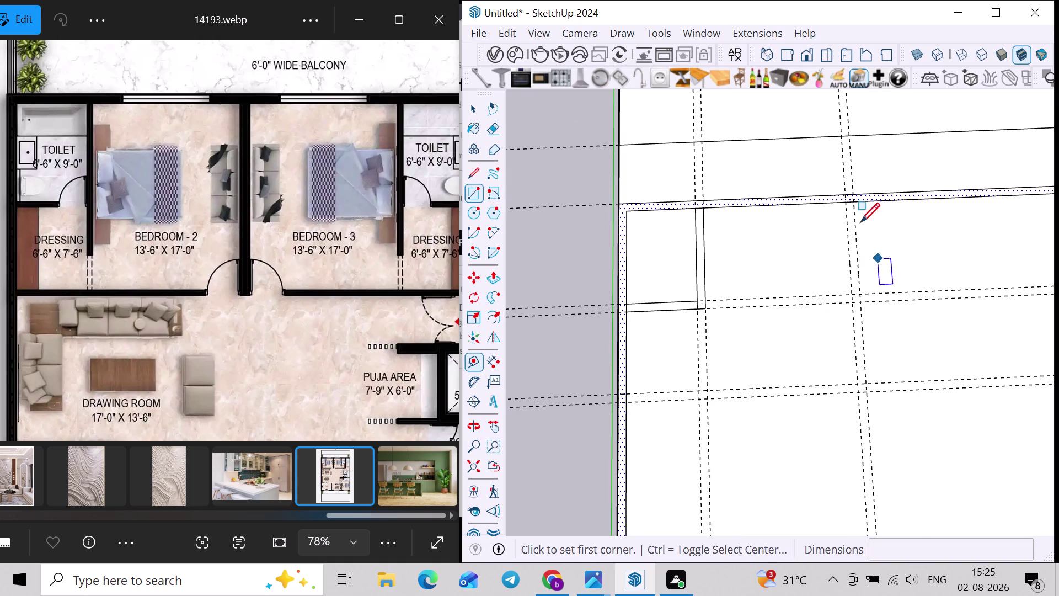
scroll(up, 3)
click(847, 202)
scroll(up, 3)
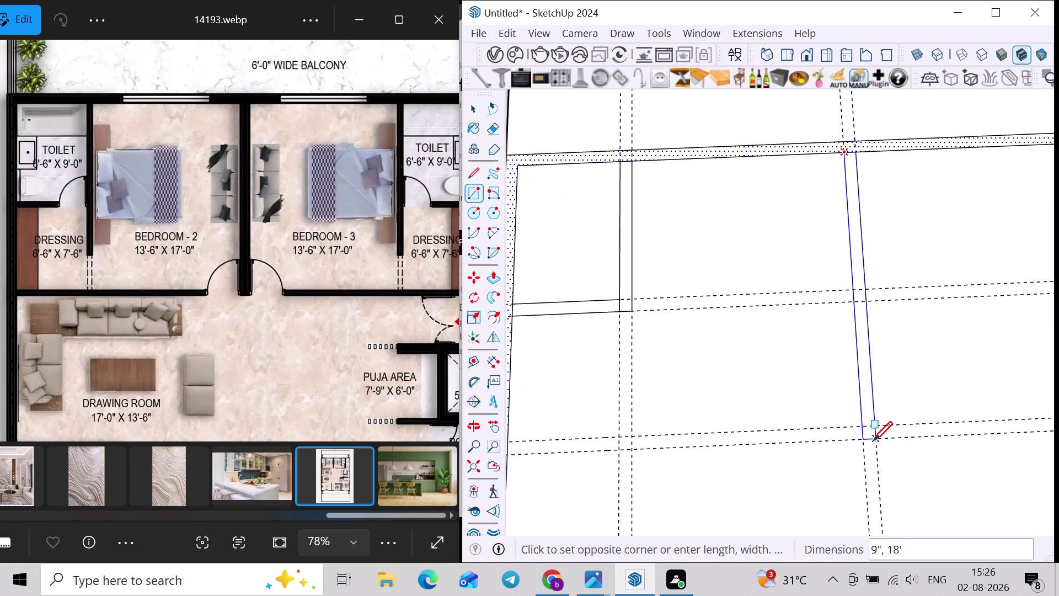
click(876, 438)
key(space)
scroll(down, 3)
middle_drag(866, 260, 867, 259)
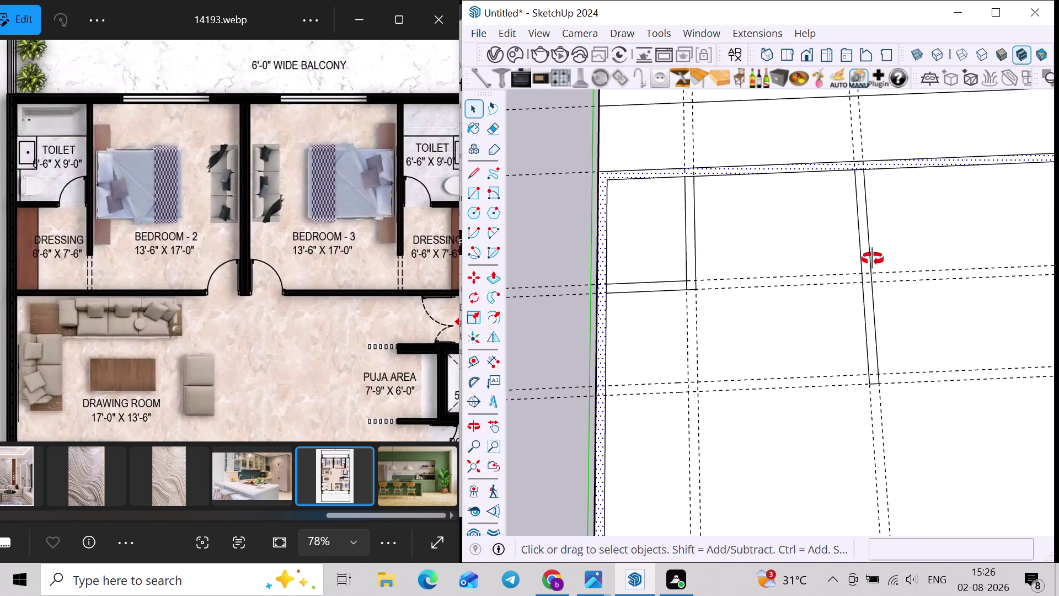
middle_drag(867, 259, 876, 258)
Draw another wall rectangle starting at the guide intersection, then review the partition walls.
key(r)
scroll(up, 3)
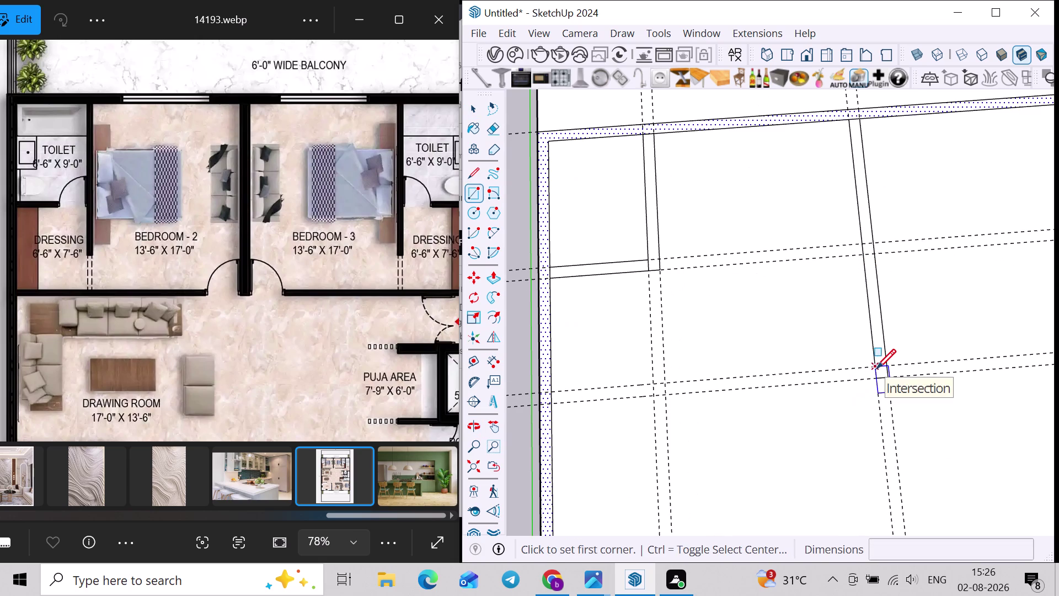
click(876, 368)
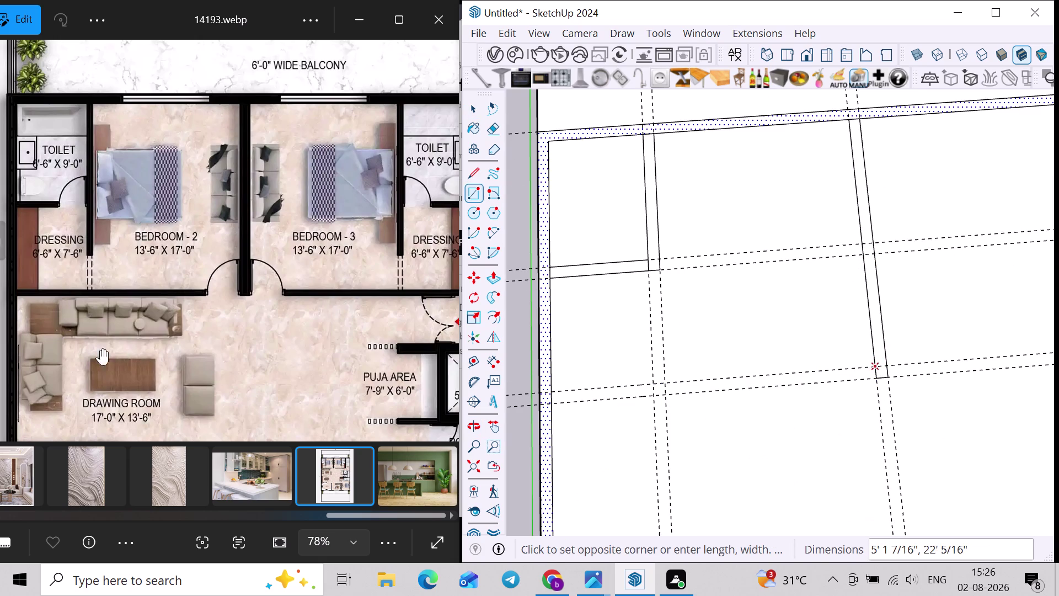
click(550, 406)
scroll(down, 3)
middle_drag(631, 372, 629, 372)
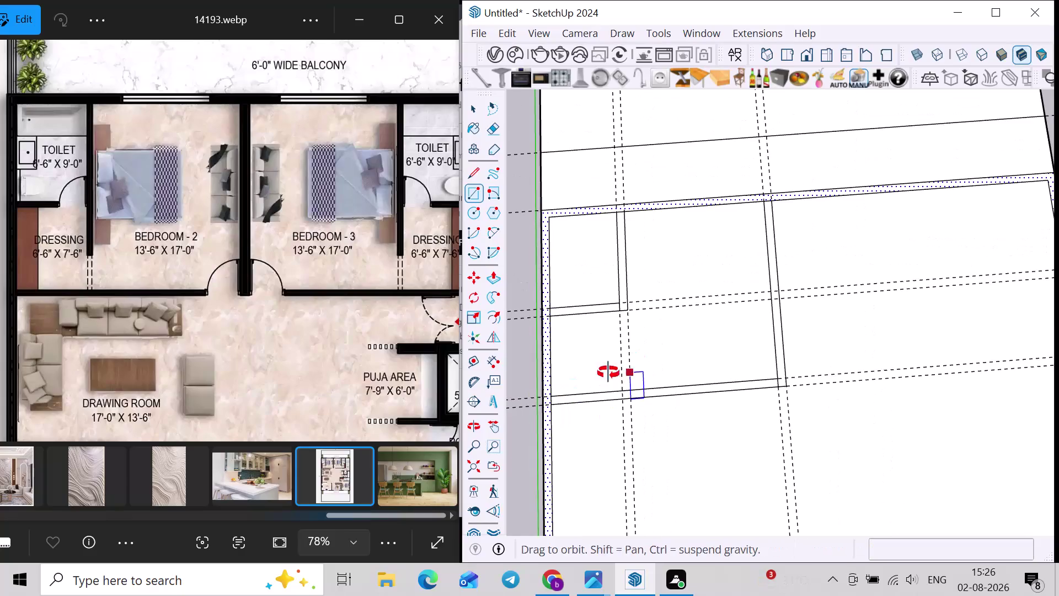
middle_drag(629, 372, 556, 376)
scroll(down, 3)
key(space)
middle_drag(789, 405, 894, 391)
scroll(up, 3)
scroll(up, 3)
middle_drag(779, 353, 755, 357)
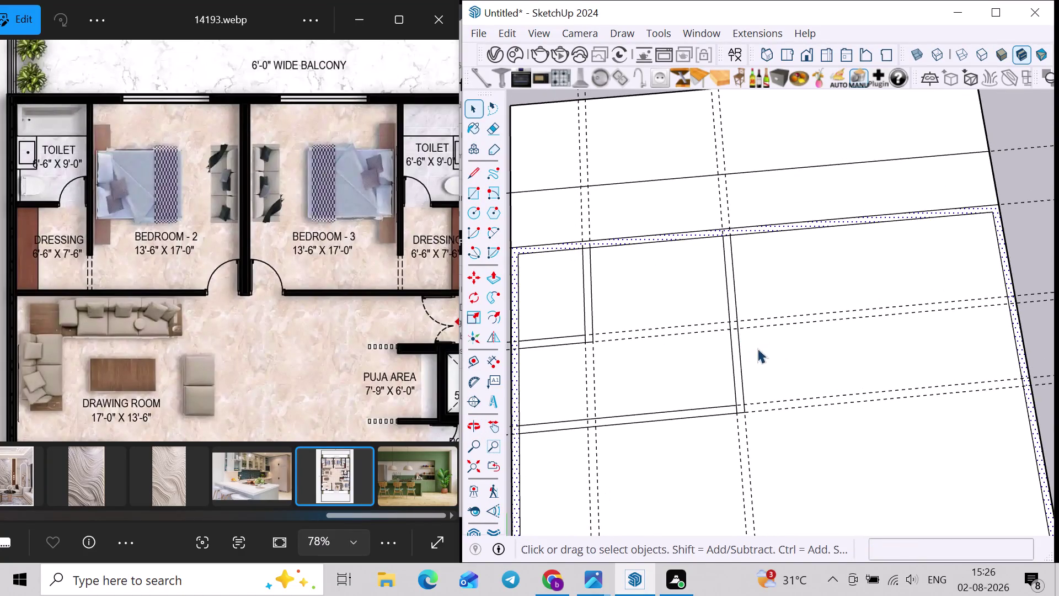
middle_drag(703, 322, 582, 316)
scroll(up, 3)
middle_drag(704, 339, 711, 334)
Place a guide 13'6" from the wall edge and another 9" from that guide.
key(r)
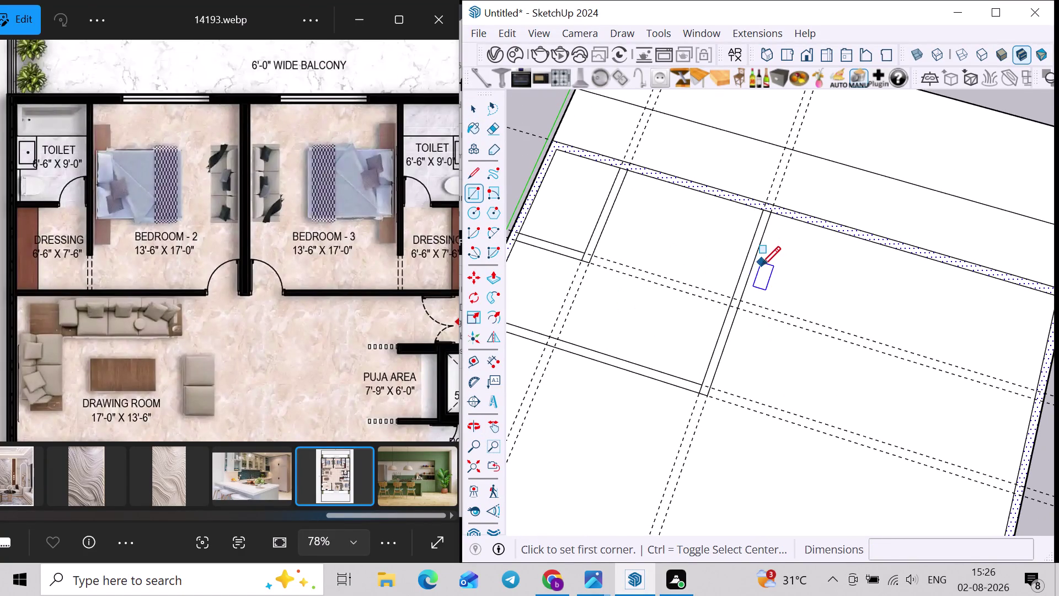
key(t)
click(751, 268)
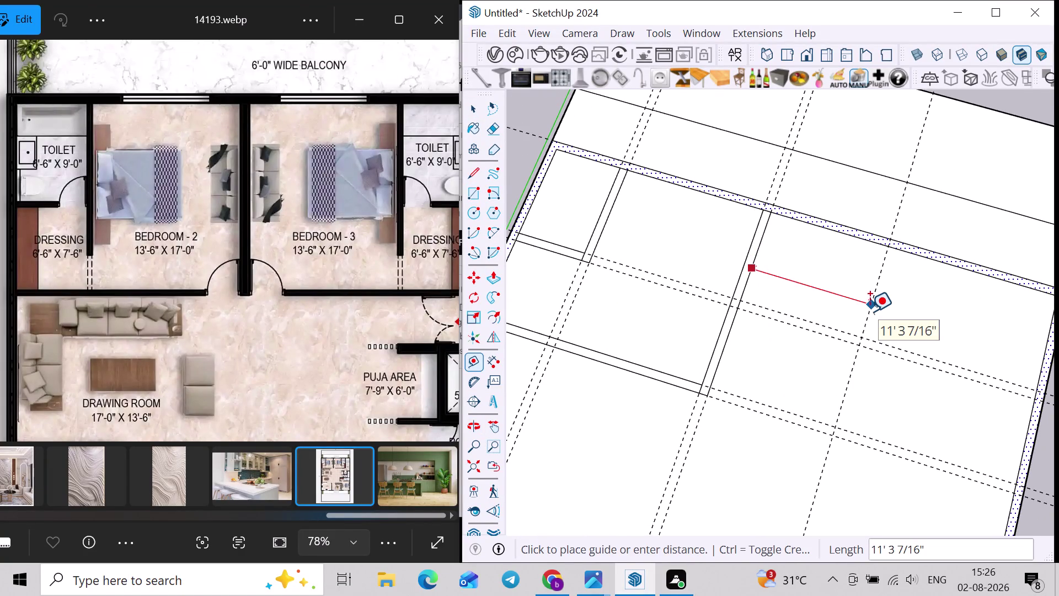
text(13'6)
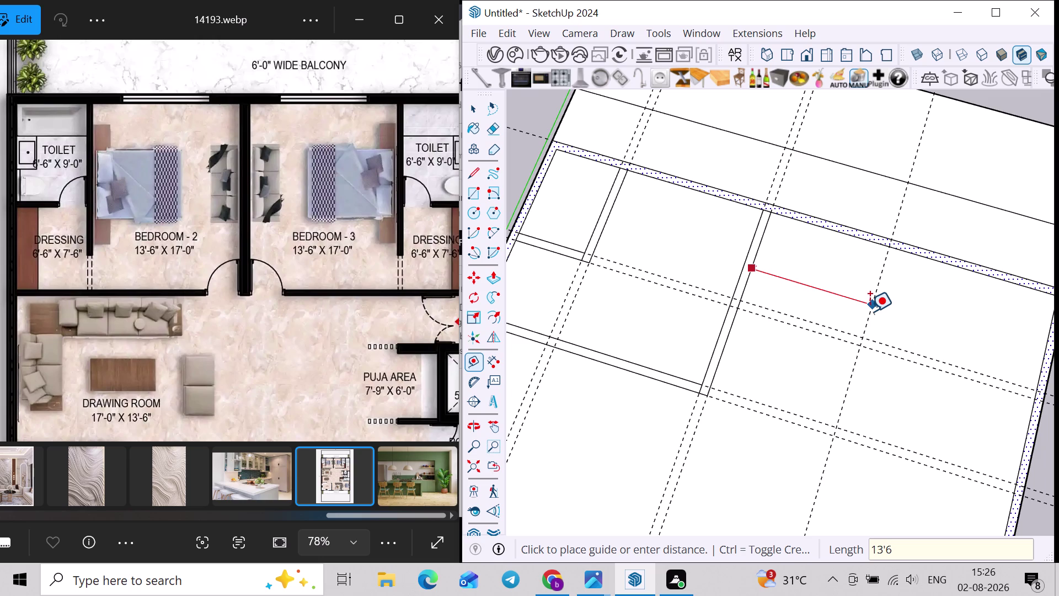
click(869, 313)
key(shift+quotedbl)
key(Return)
scroll(down, 3)
middle_drag(878, 358, 911, 342)
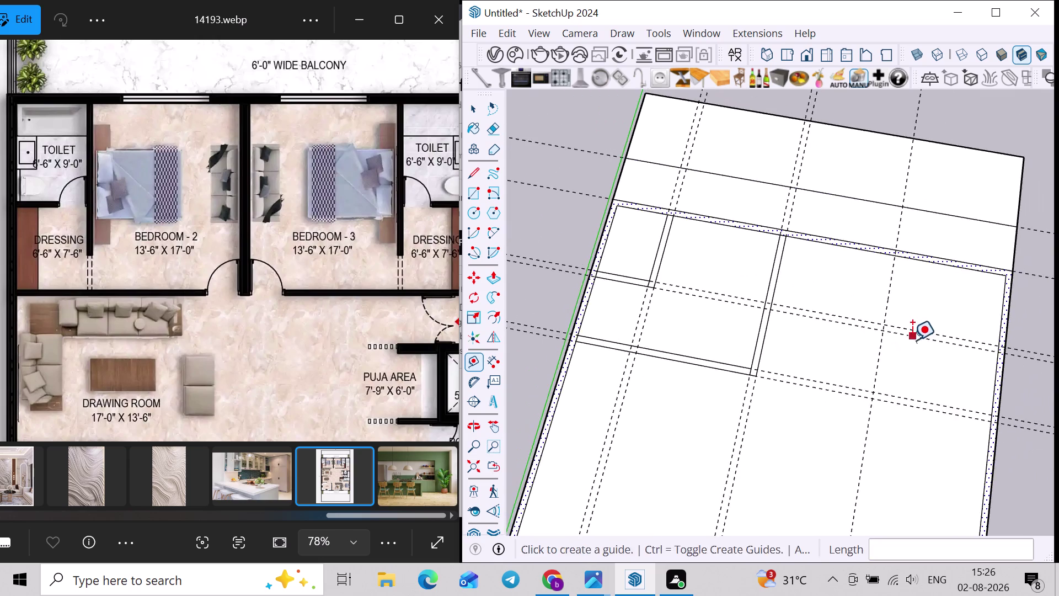
middle_drag(893, 339, 787, 367)
scroll(up, 3)
click(775, 328)
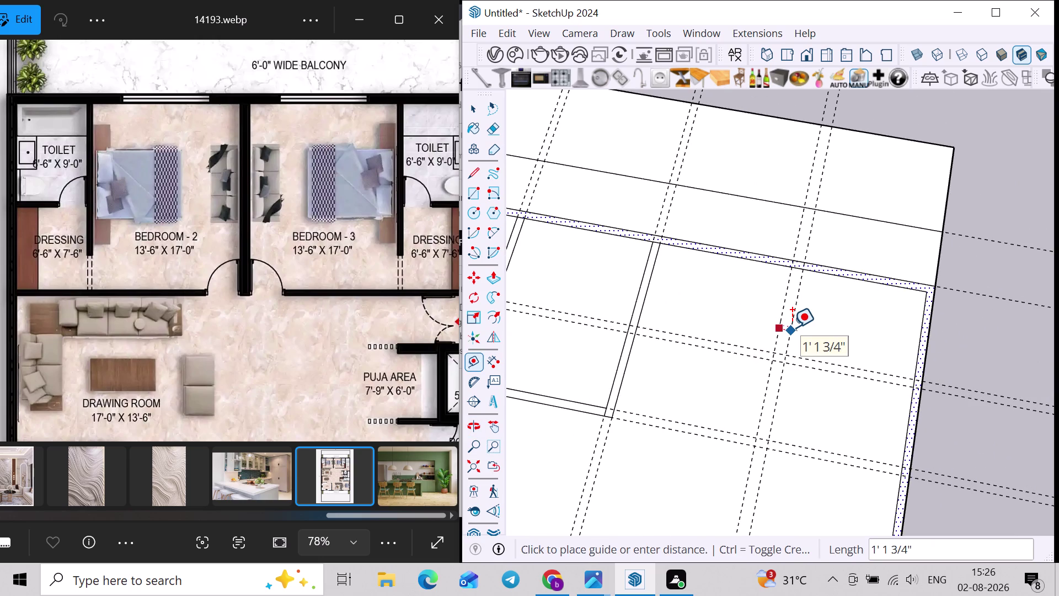
text(9")
key(Return)
Draw the 9-inch wall strips 18 ft and 13'6" long, then select the new wall's end edge.
key(r)
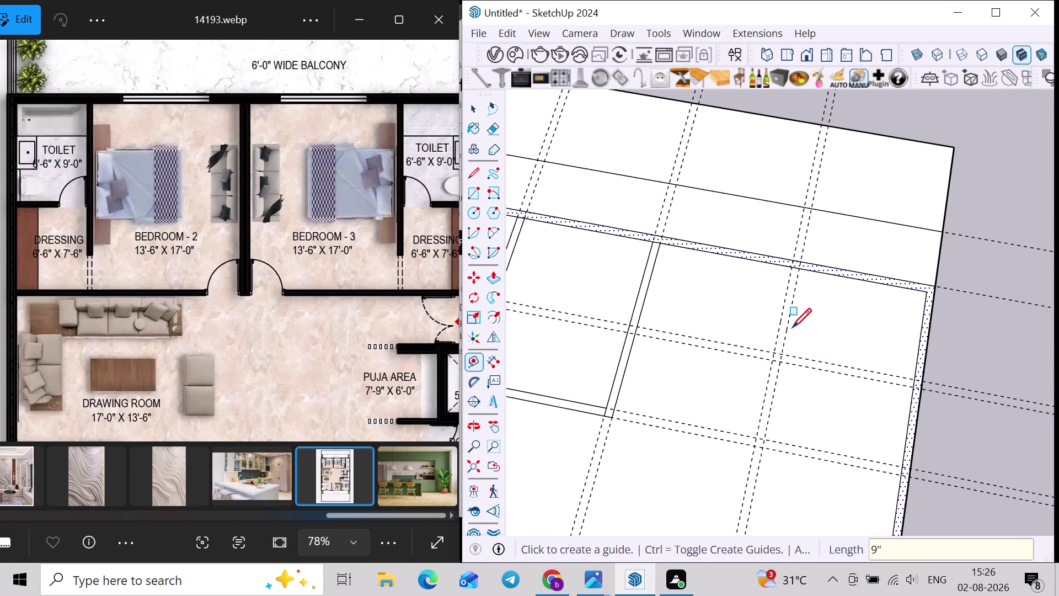
click(795, 267)
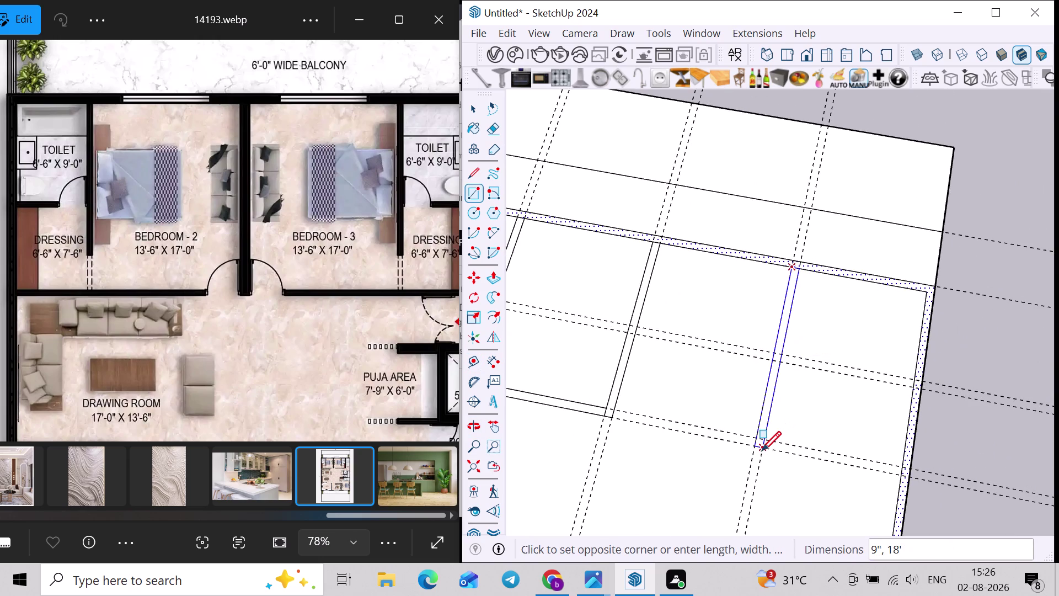
click(762, 450)
scroll(up, 3)
scroll(up, 3)
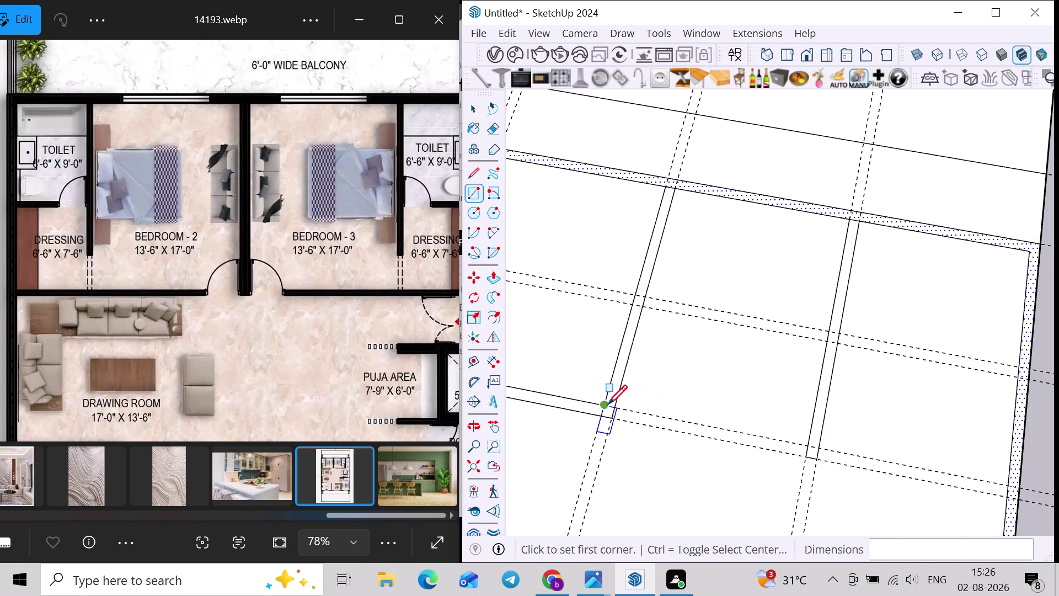
click(615, 404)
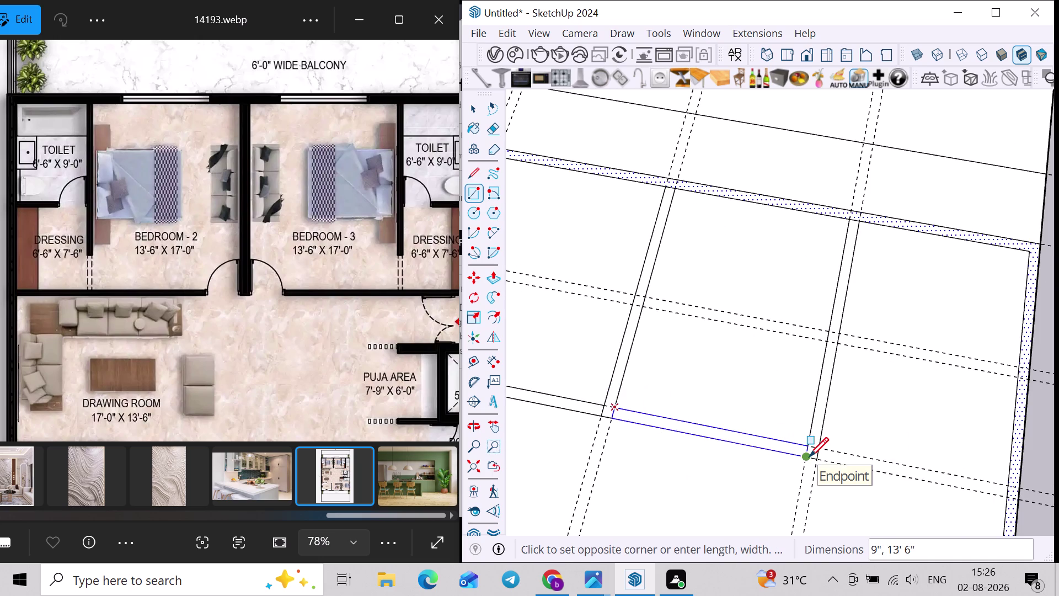
click(809, 456)
key(space)
scroll(up, 3)
click(619, 406)
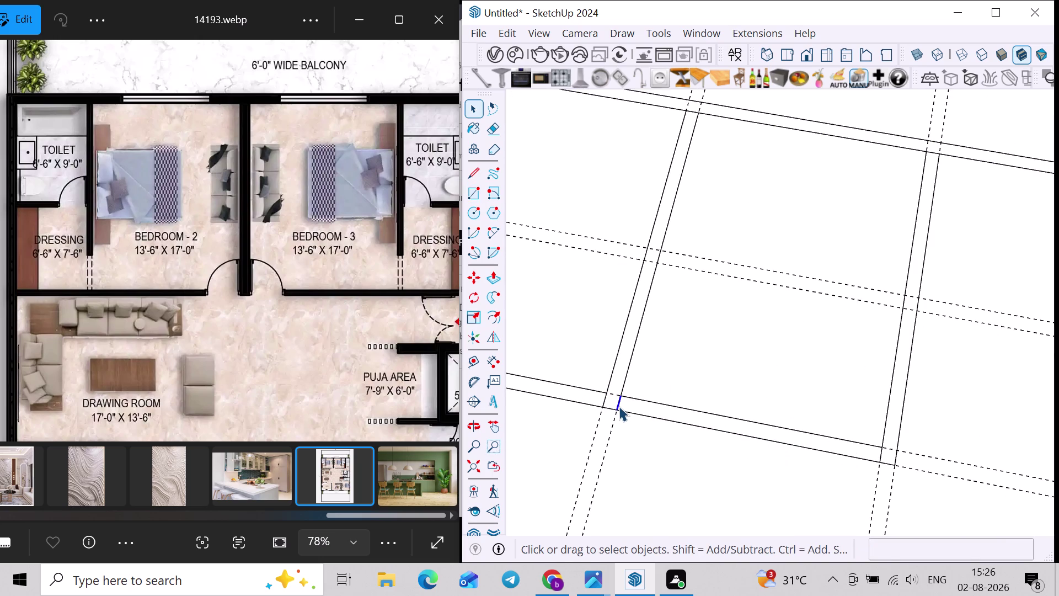
Copy the wall-end edge 3 ft along the wall and erase the segment for a doorway.
key(m)
click(619, 412)
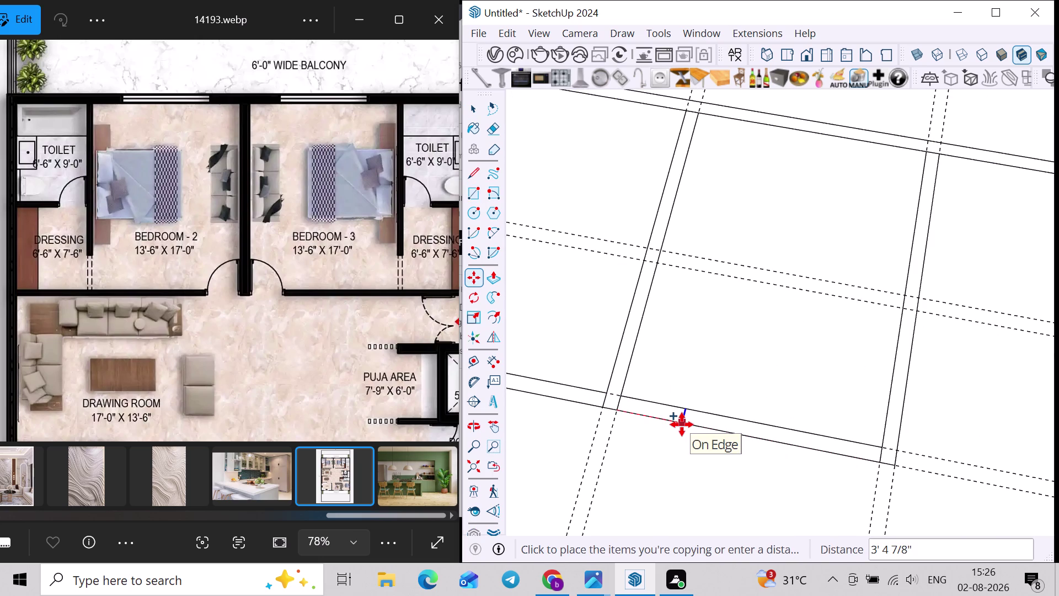
text(3)
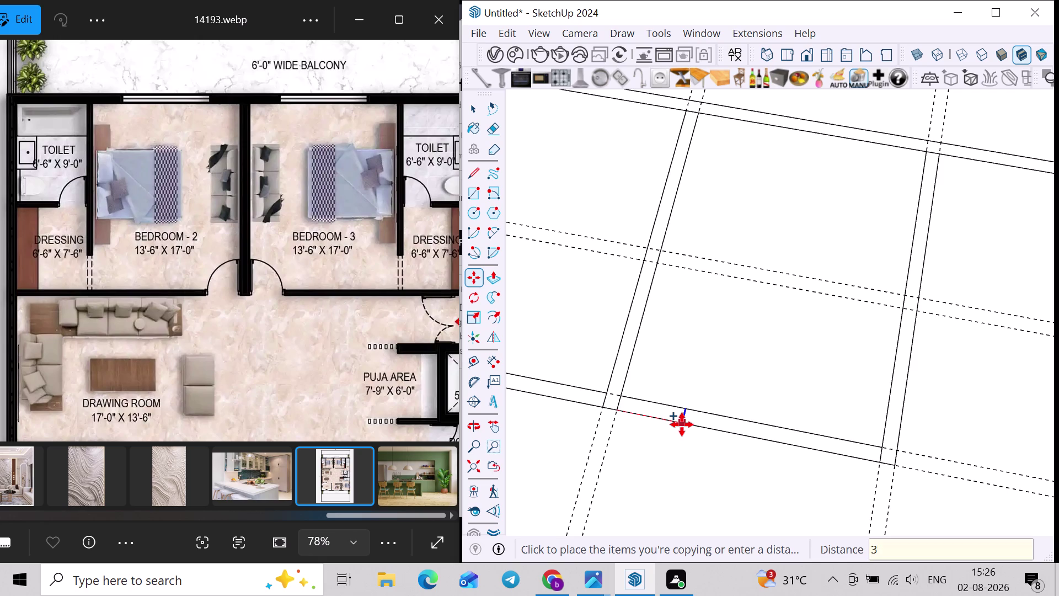
text(')
key(Return)
key(space)
text(e)
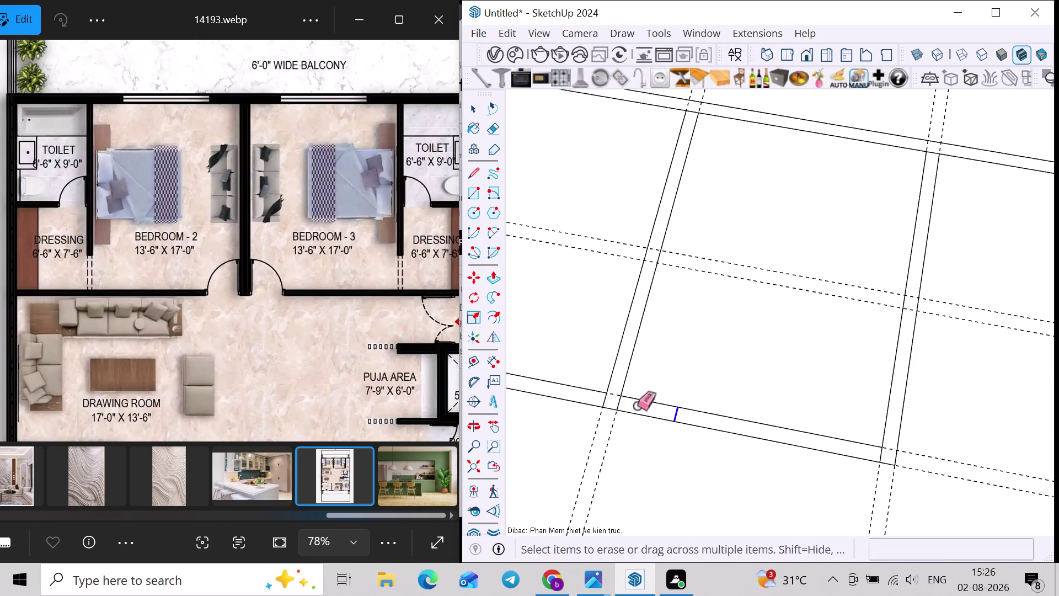
drag(645, 394, 642, 428)
scroll(down, 3)
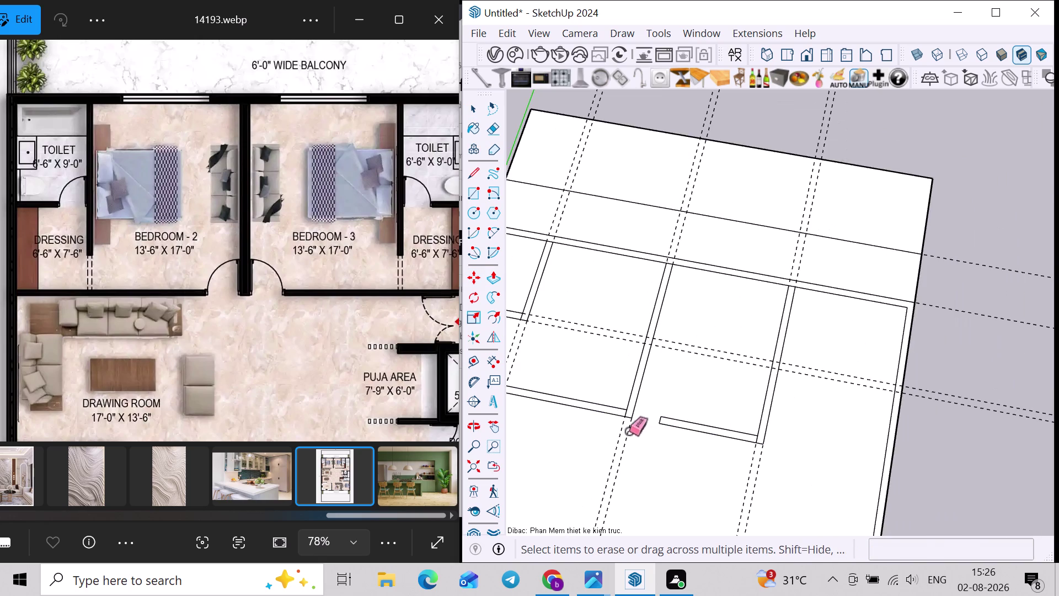
middle_drag(628, 432, 750, 407)
scroll(down, 3)
scroll(up, 3)
Copy another wall's short end edge 3 ft along the wall.
key(space)
middle_drag(726, 401, 770, 393)
scroll(up, 3)
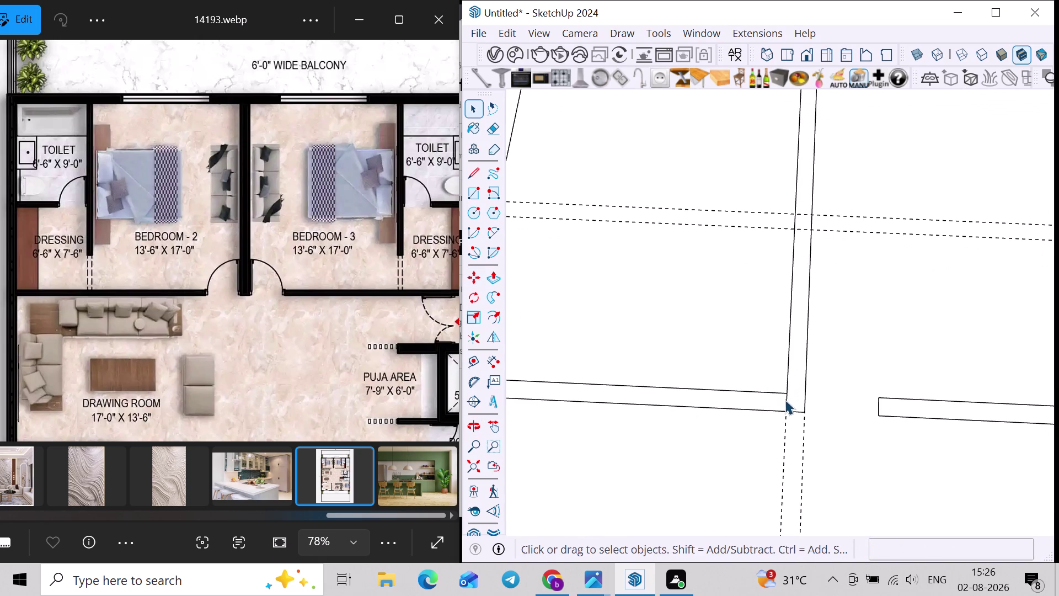
click(786, 400)
key(m)
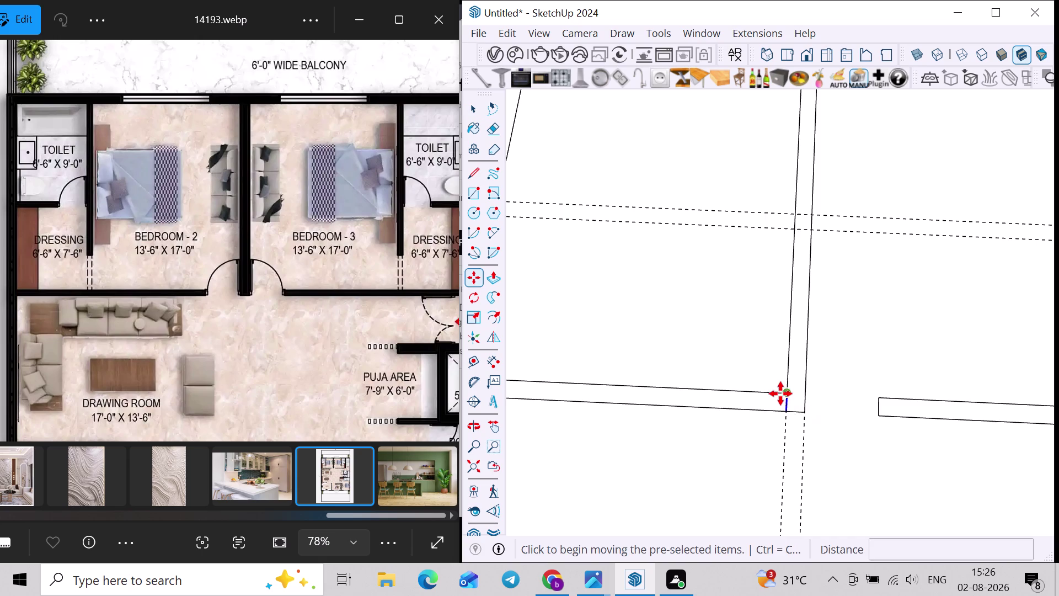
click(783, 393)
key(3)
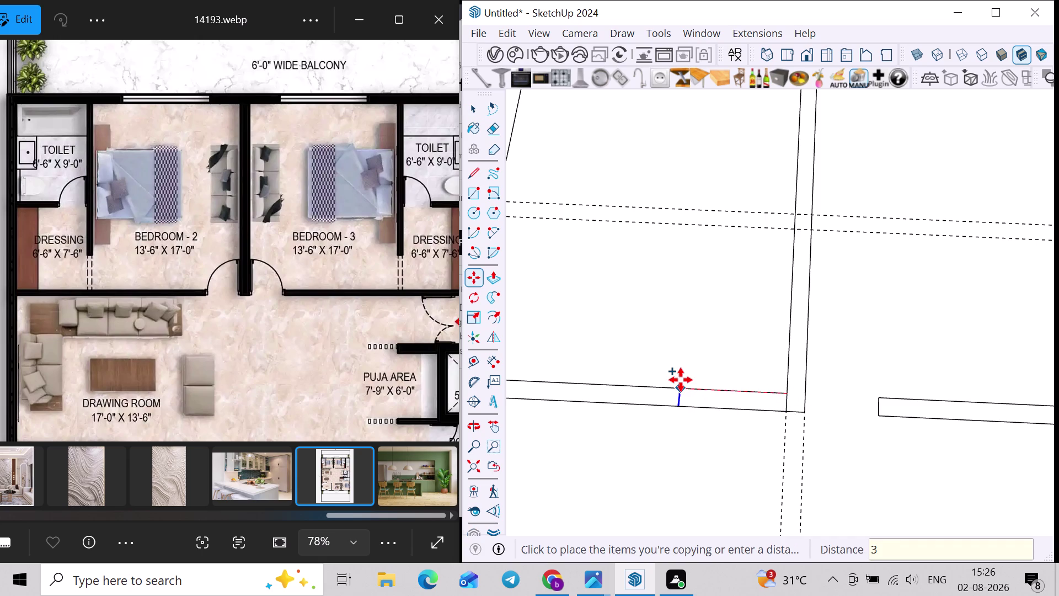
key(apostrophe)
key(Return)
key(space)
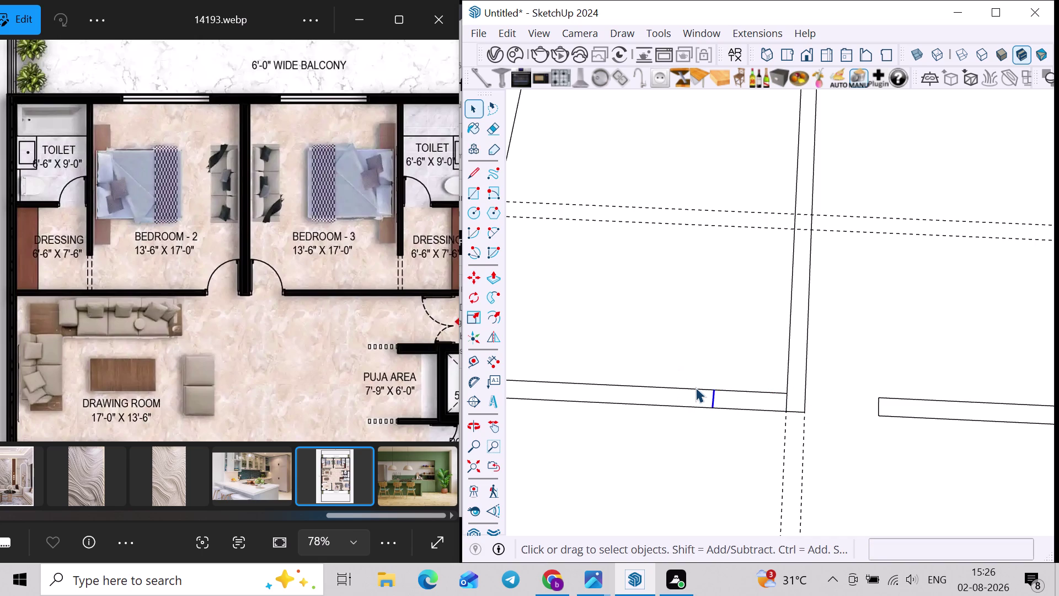
Undo the last three edits and bring the wall crossing into view.
scroll(up, 3)
scroll(up, 3)
key(r)
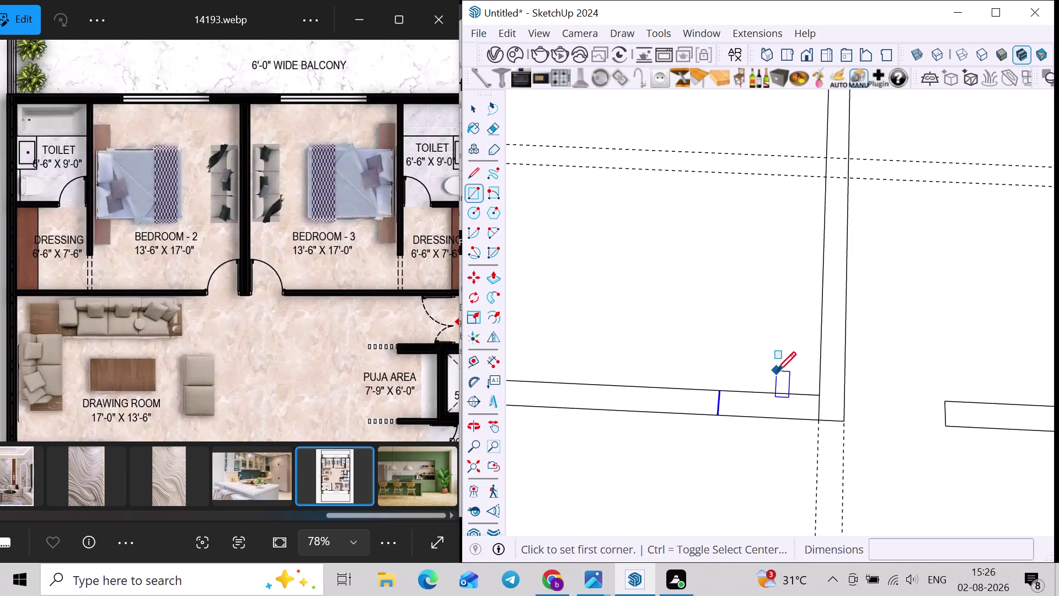
scroll(down, 3)
middle_drag(784, 429, 795, 430)
scroll(up, 3)
key(ctrl+z)
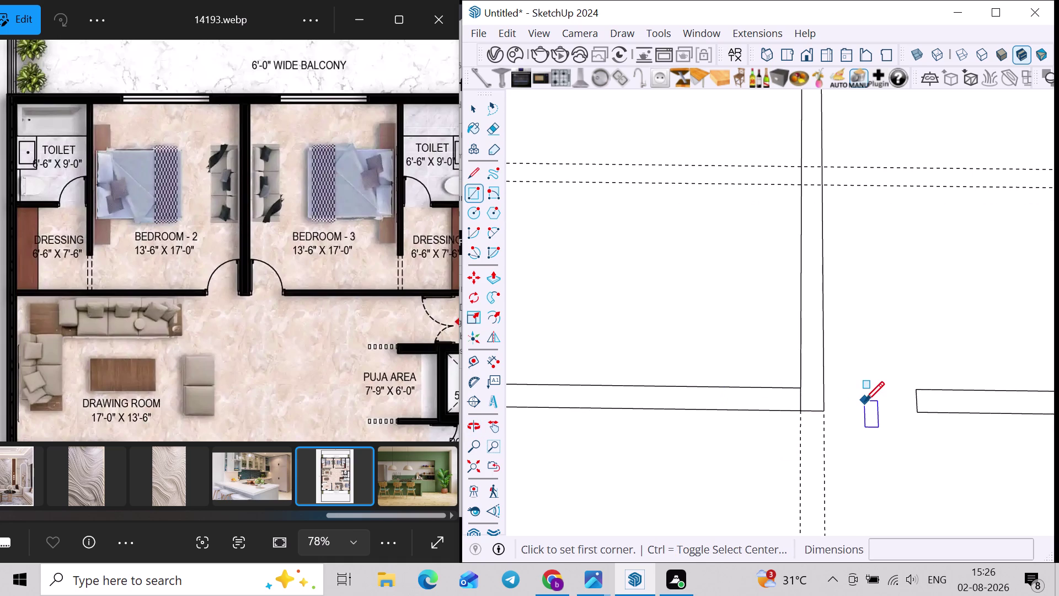
middle_drag(865, 401, 807, 401)
key(ctrl+z)
middle_drag(804, 410, 861, 384)
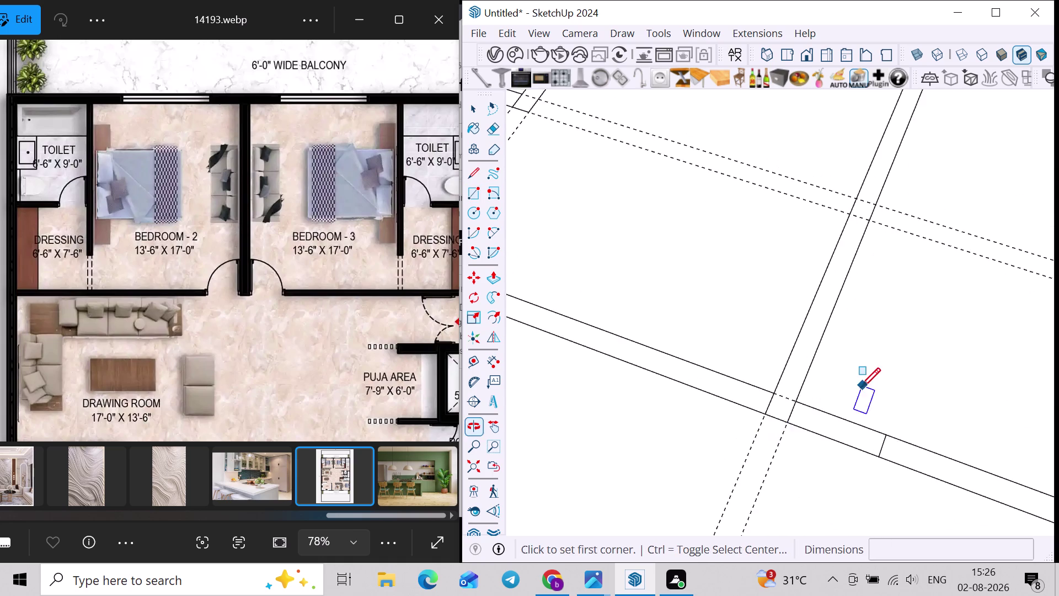
scroll(up, 3)
middle_drag(810, 445, 840, 429)
key(ctrl+z)
scroll(up, 3)
key(space)
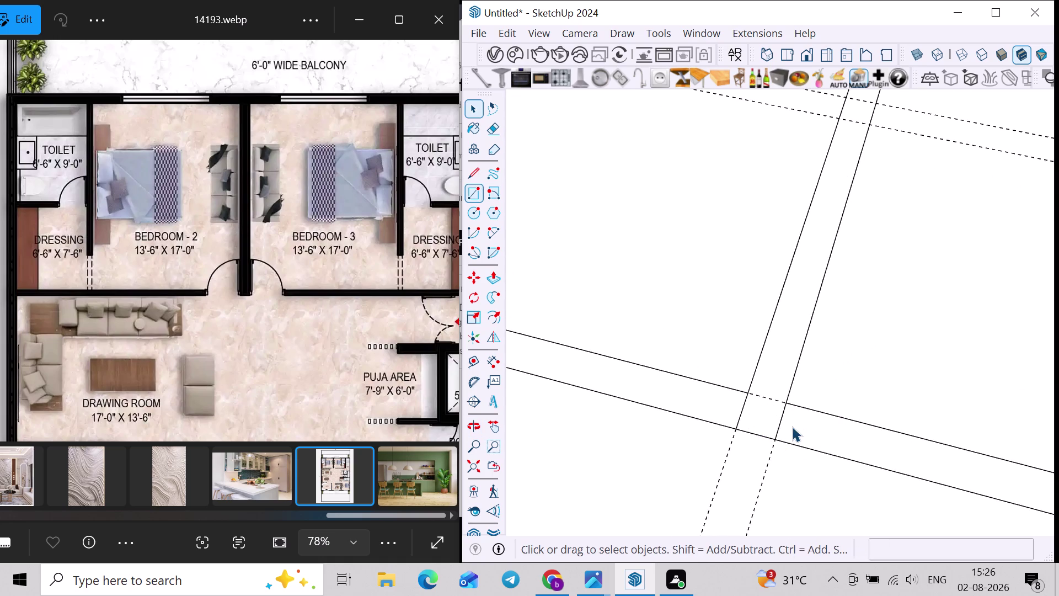
Copy the short edge at the wall crossing 2 inches along the wall.
click(778, 420)
click(779, 421)
key(m)
click(787, 400)
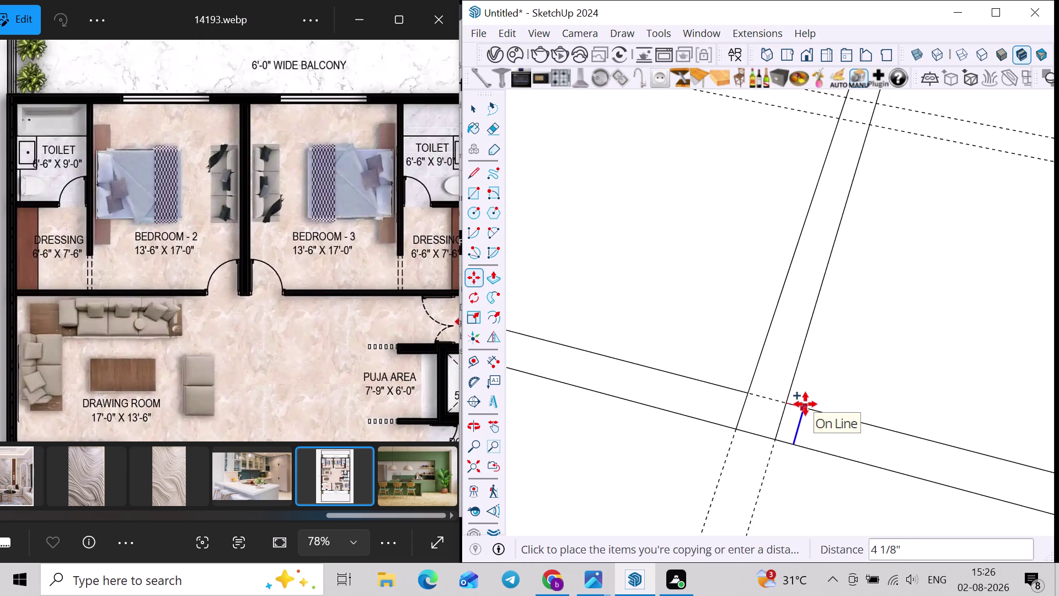
key(2)
key(shift+quotedbl)
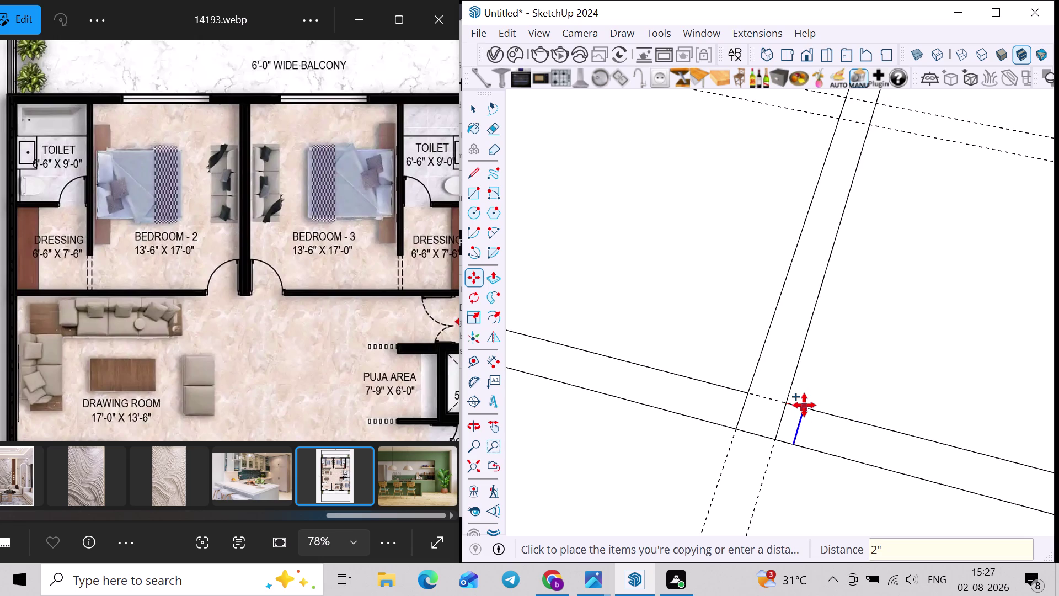
key(Return)
Copy the edge a further 3 ft and erase the wall portion between to open a doorway.
scroll(up, 3)
click(799, 408)
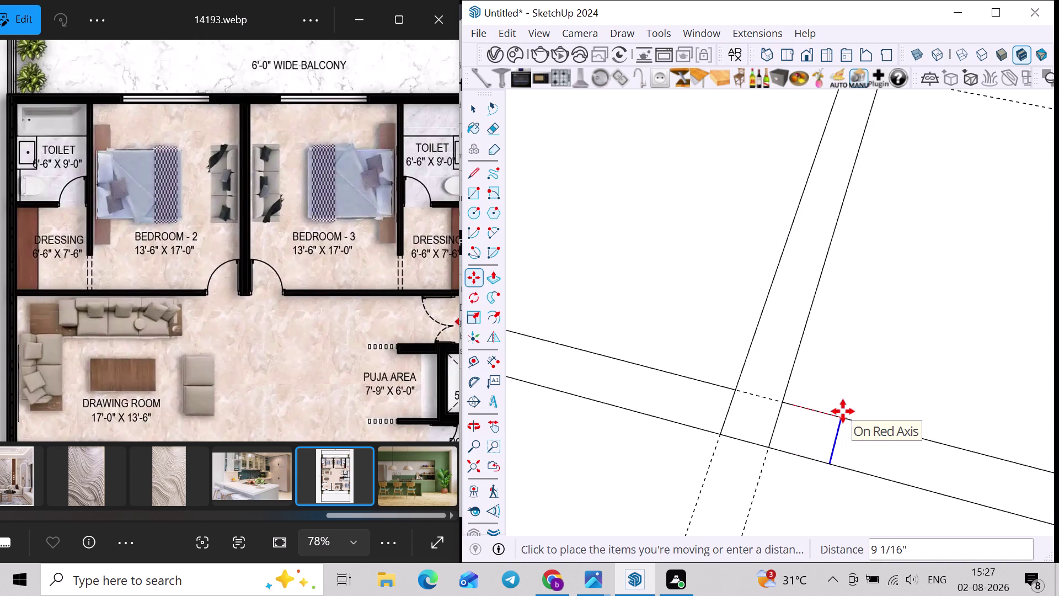
key(3)
key(apostrophe)
key(Return)
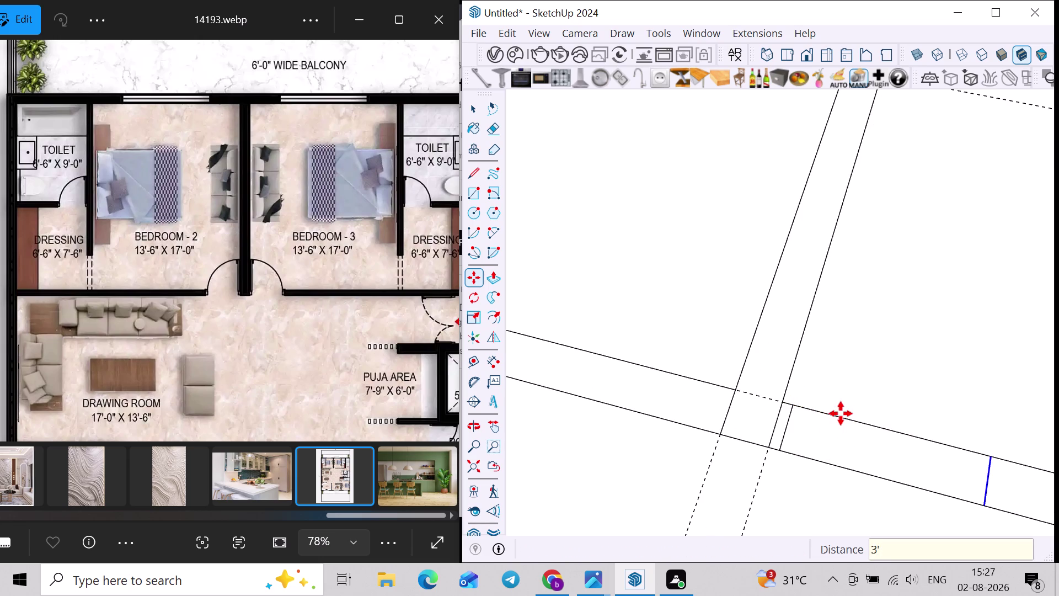
key(space)
text(e)
drag(846, 402, 831, 463)
Copy the short edge at the wall corner 2 inches along the wall.
scroll(down, 3)
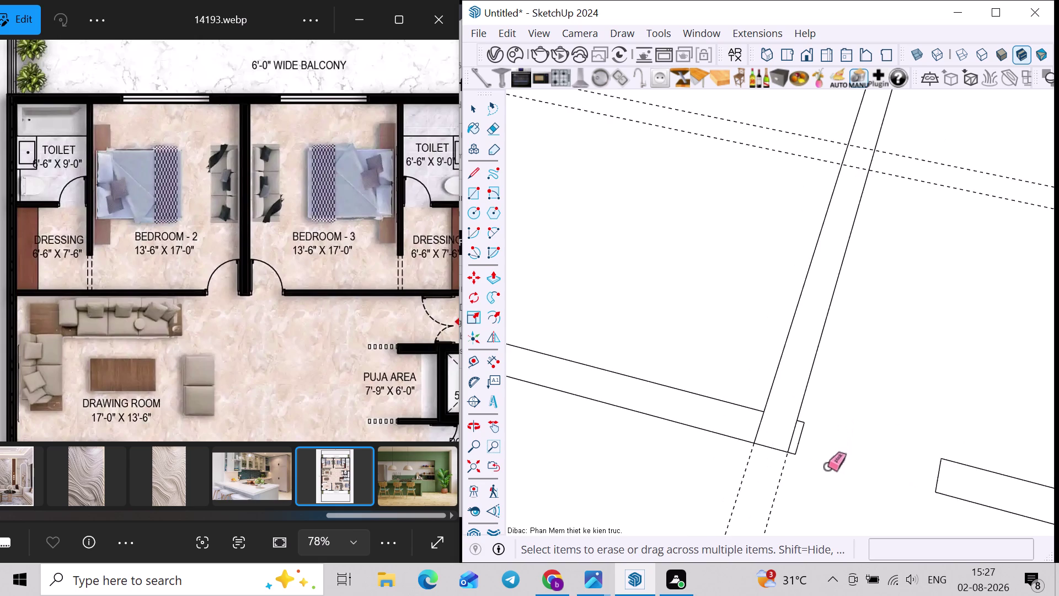
middle_drag(823, 471, 850, 464)
key(space)
scroll(up, 3)
click(764, 426)
key(m)
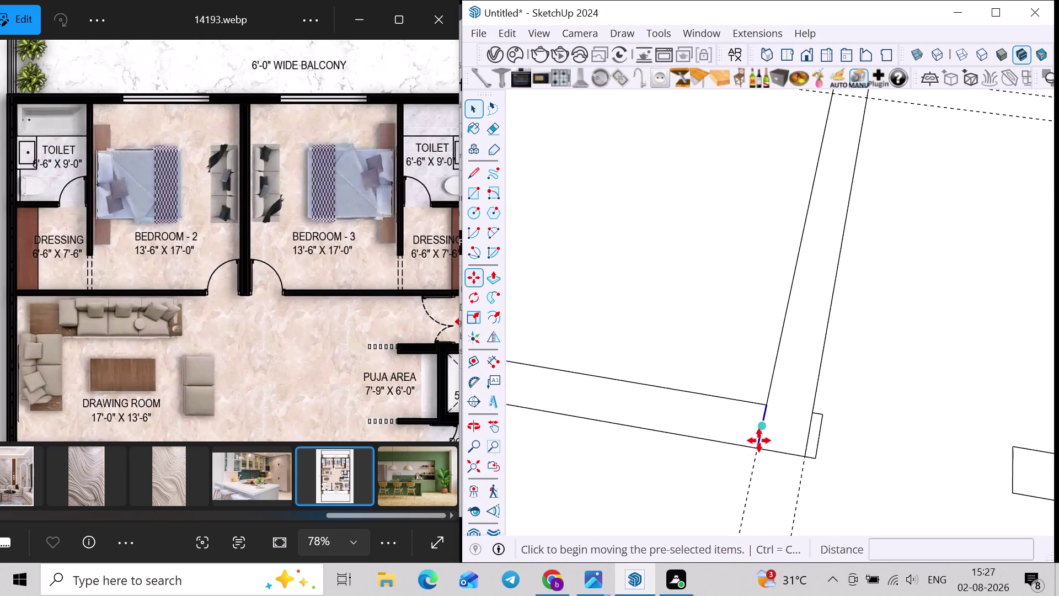
click(758, 445)
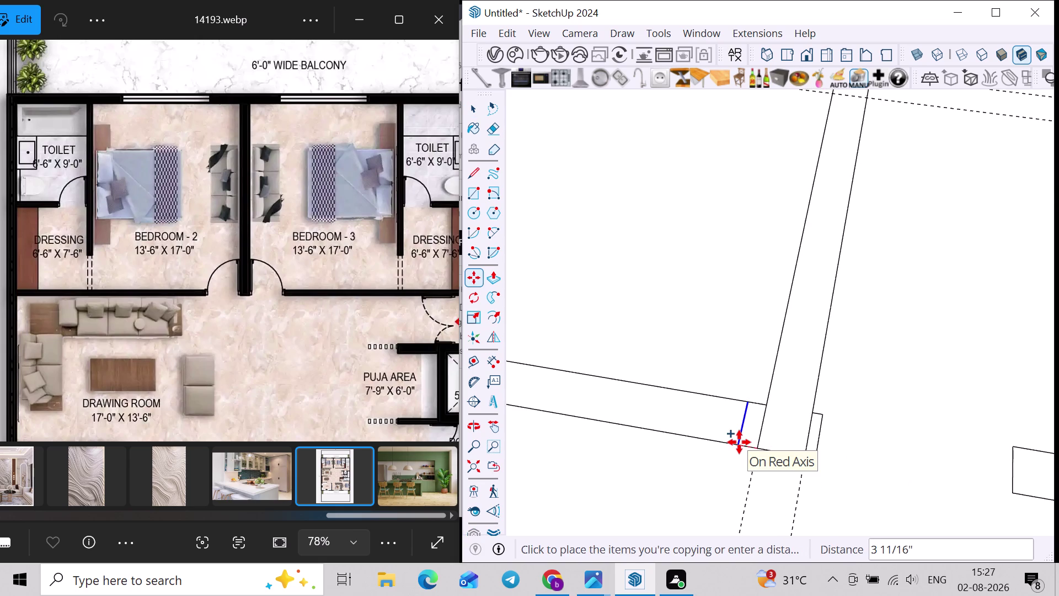
key(2)
key(Return)
key(space)
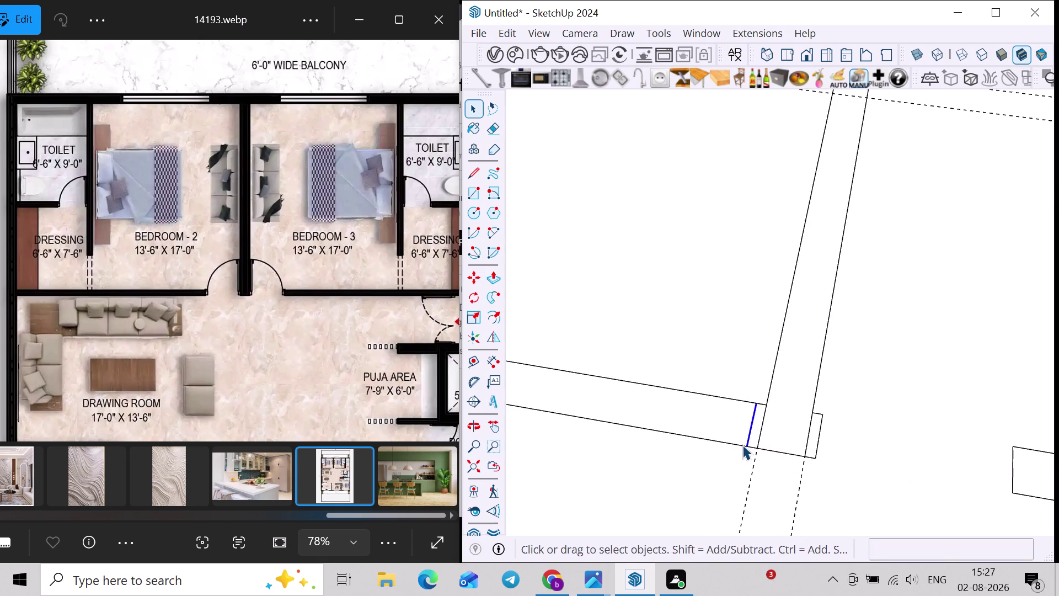
Copy that edge another 3 ft and erase the wall lines between for the doorway.
key(m)
click(743, 444)
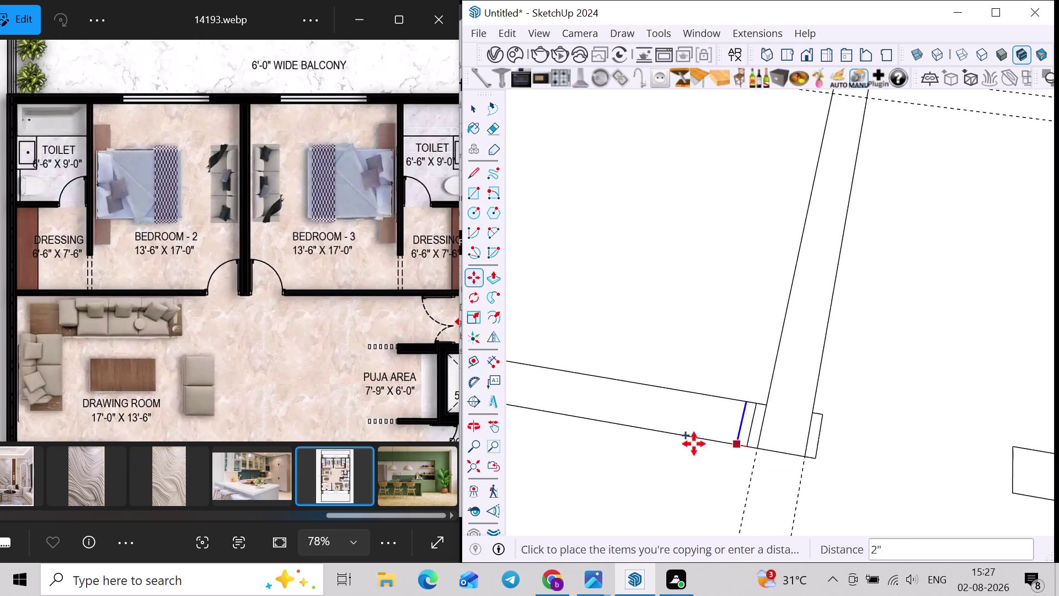
text(3')
key(Return)
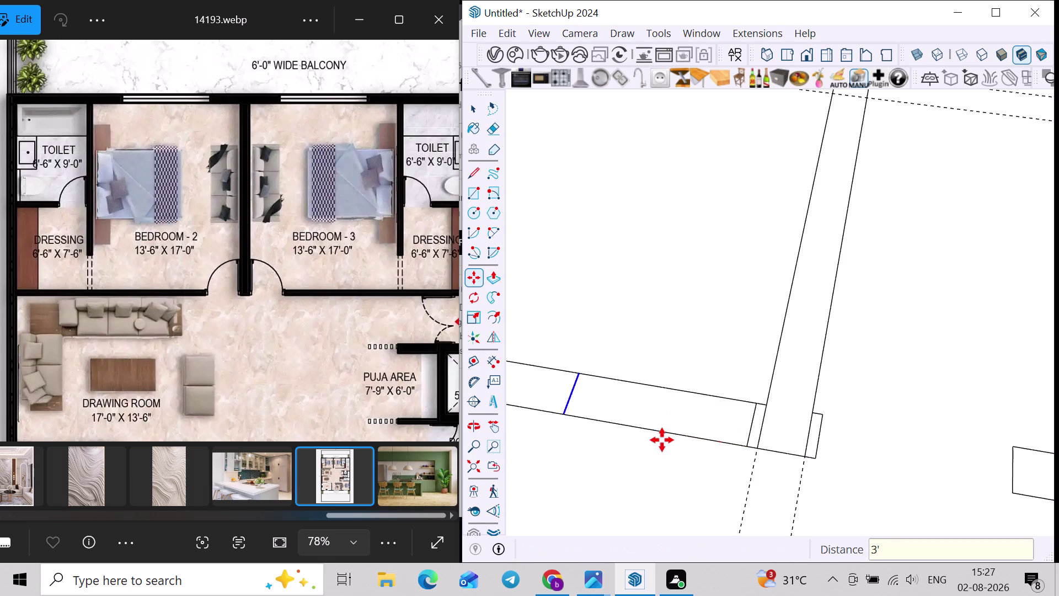
key(space)
text(e)
drag(666, 374, 644, 473)
Erase the three leftover edges remaining across the doorway opening.
scroll(down, 3)
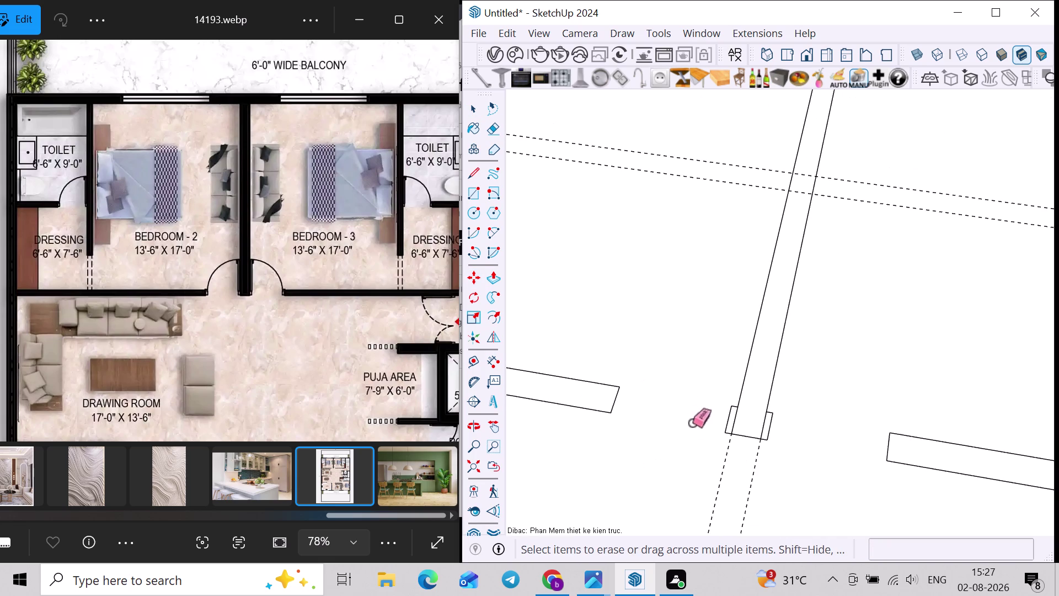
scroll(up, 3)
click(755, 420)
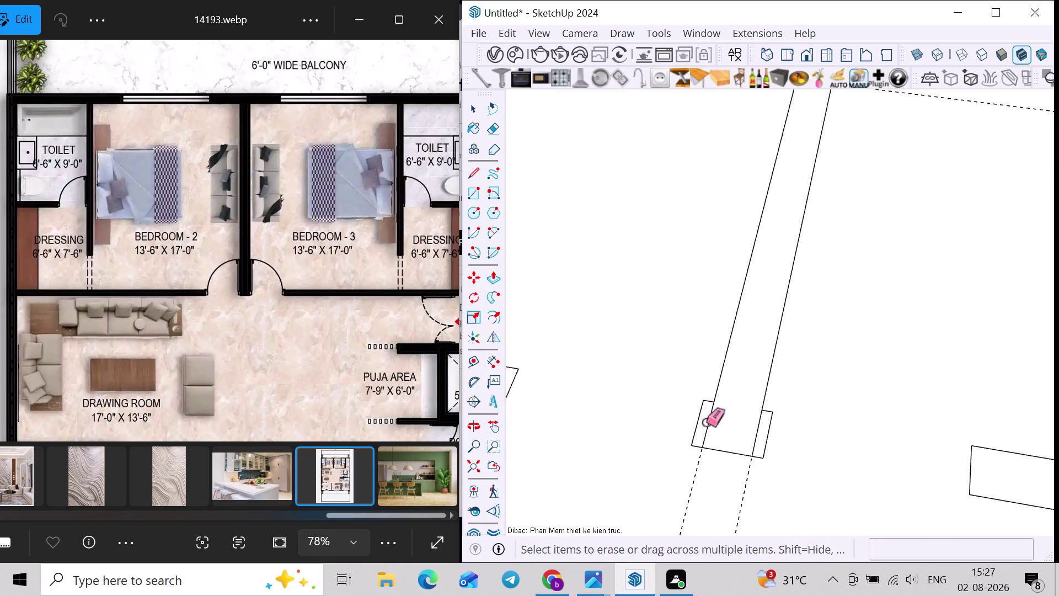
click(707, 424)
click(759, 429)
scroll(down, 3)
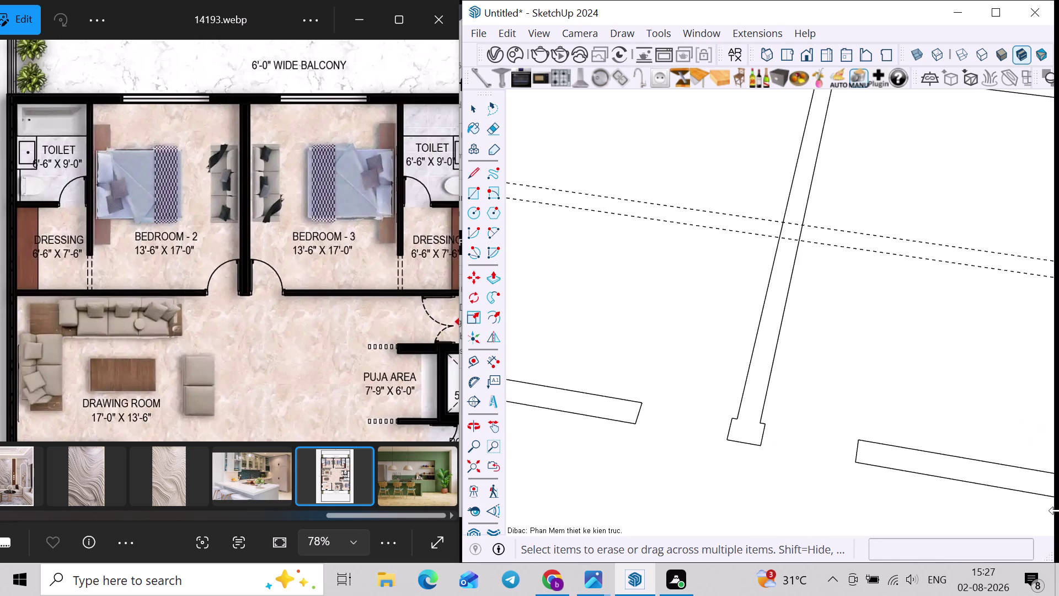
scroll(down, 3)
Orbit and zoom the floor plate to bring the right-hand vertical wall into view.
middle_drag(845, 391, 941, 395)
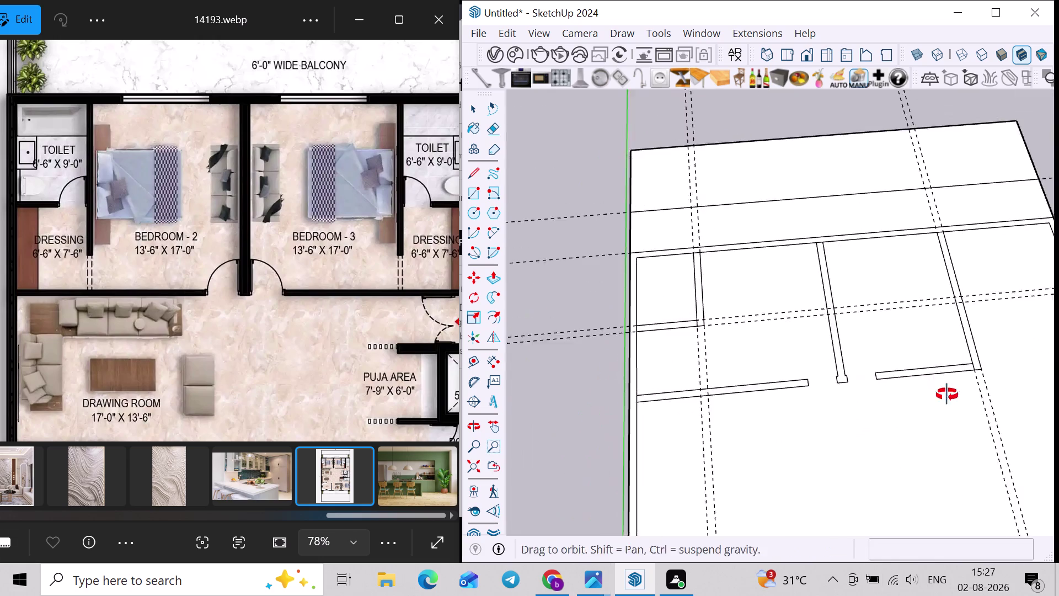
middle_drag(941, 395, 947, 394)
scroll(down, 3)
middle_drag(946, 401, 825, 411)
scroll(down, 3)
middle_drag(982, 364, 1009, 365)
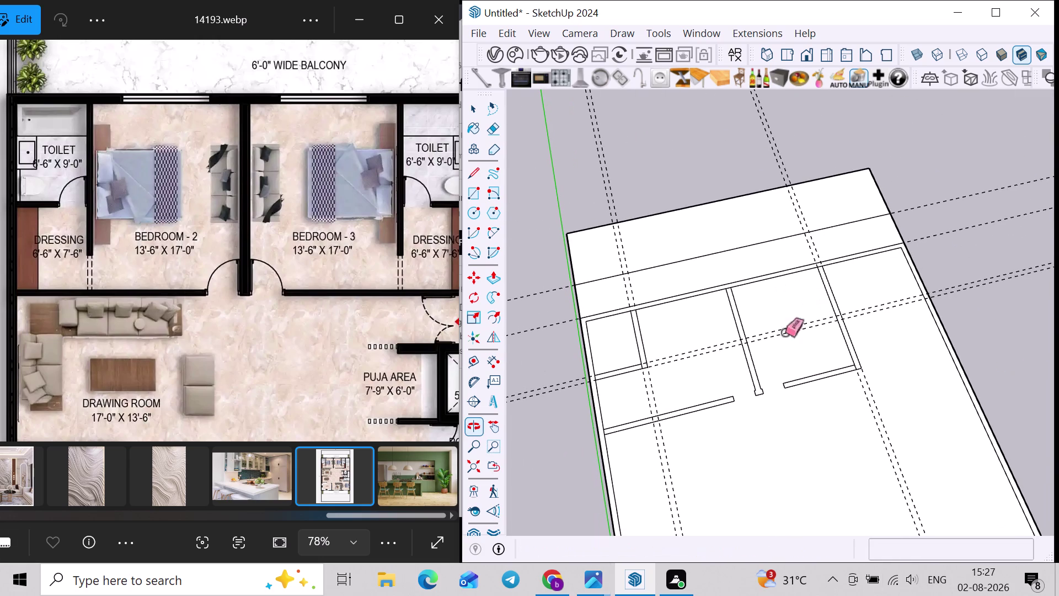
middle_drag(323, 224, 294, 232)
scroll(up, 3)
middle_drag(916, 361, 873, 379)
middle_drag(888, 384, 845, 392)
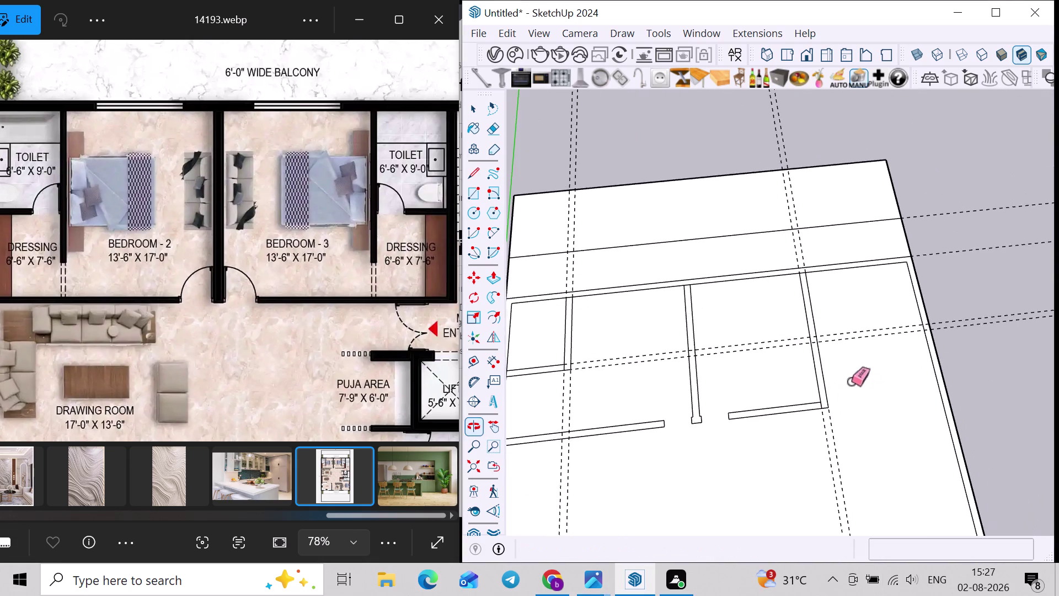
scroll(up, 3)
scroll(up, 3)
Draw a wall rectangle from the right vertical wall to the outer outline.
key(e)
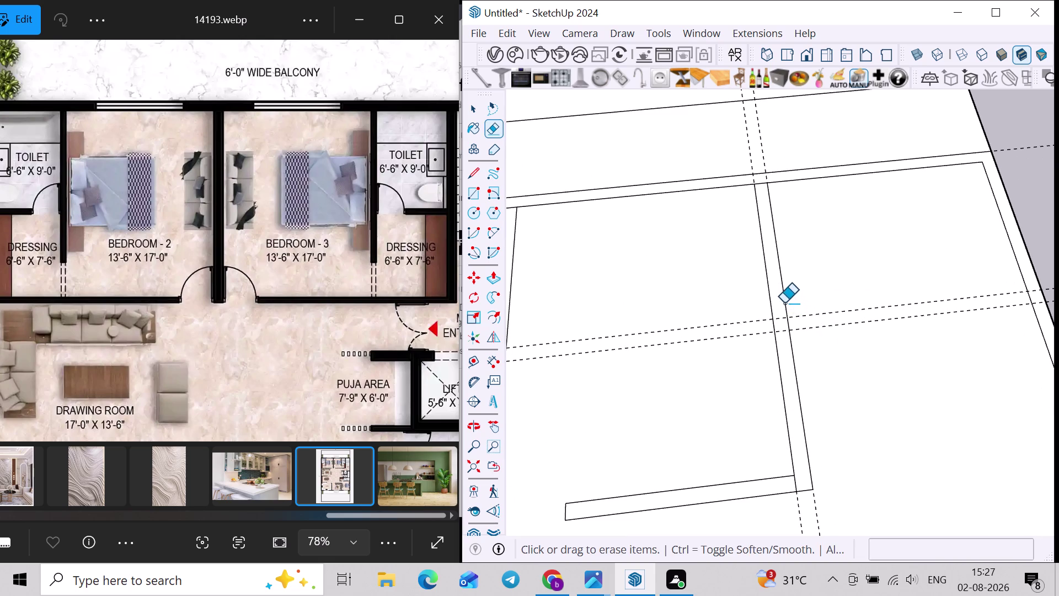
key(r)
scroll(up, 3)
click(788, 321)
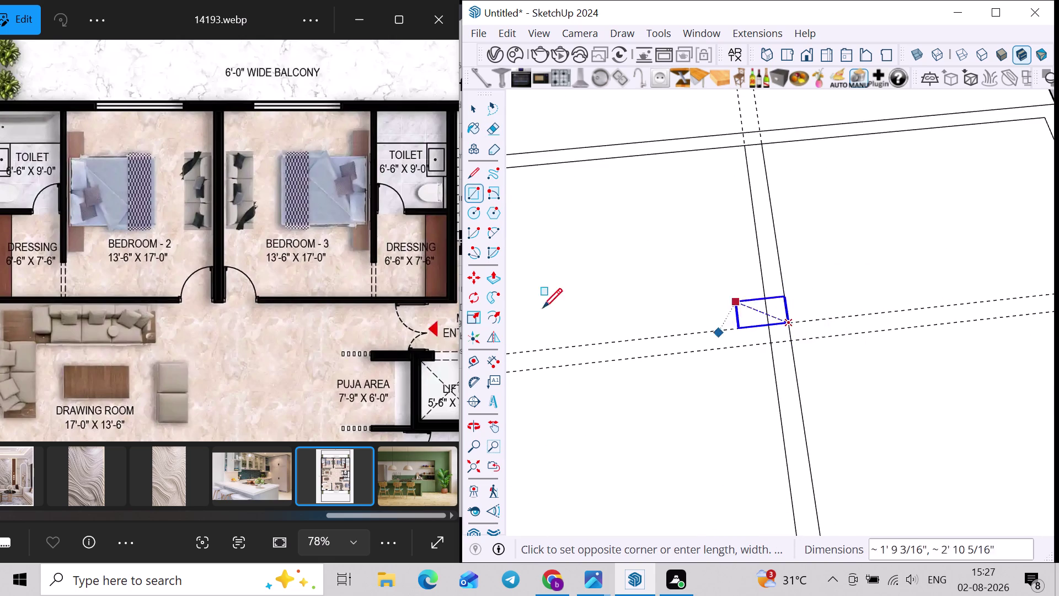
scroll(down, 3)
middle_drag(874, 359, 663, 362)
scroll(up, 3)
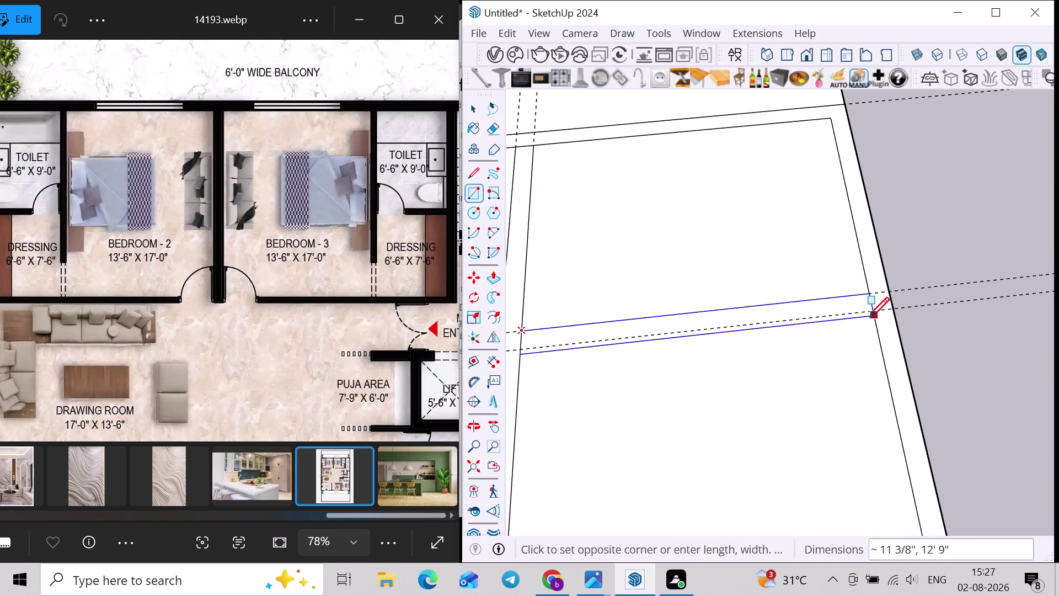
click(871, 315)
scroll(down, 3)
middle_drag(770, 385, 824, 348)
scroll(up, 3)
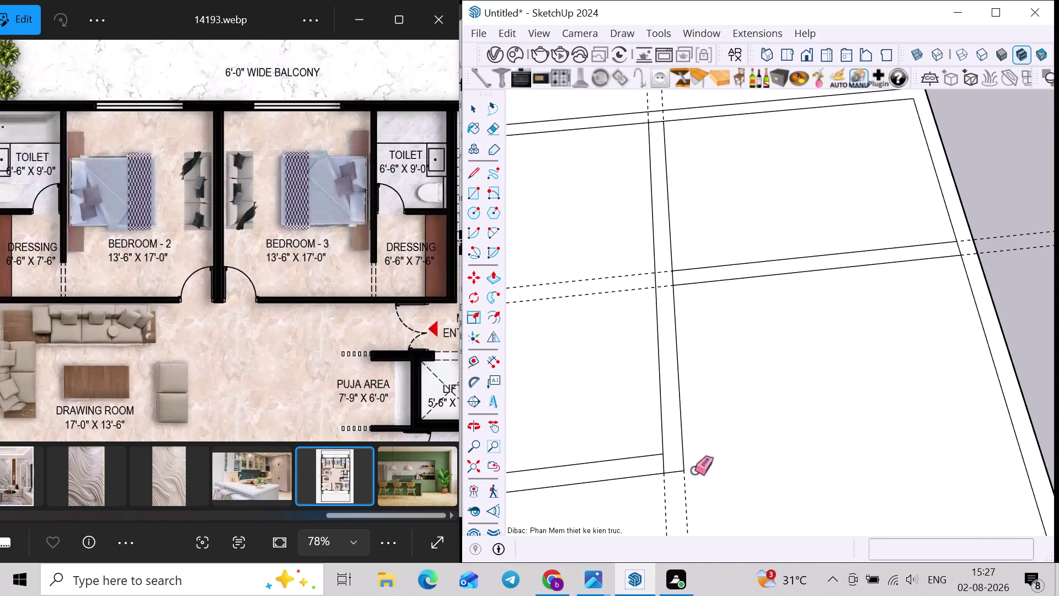
Cancel the stray rectangle and orbit to inspect the new partition wall.
key(r)
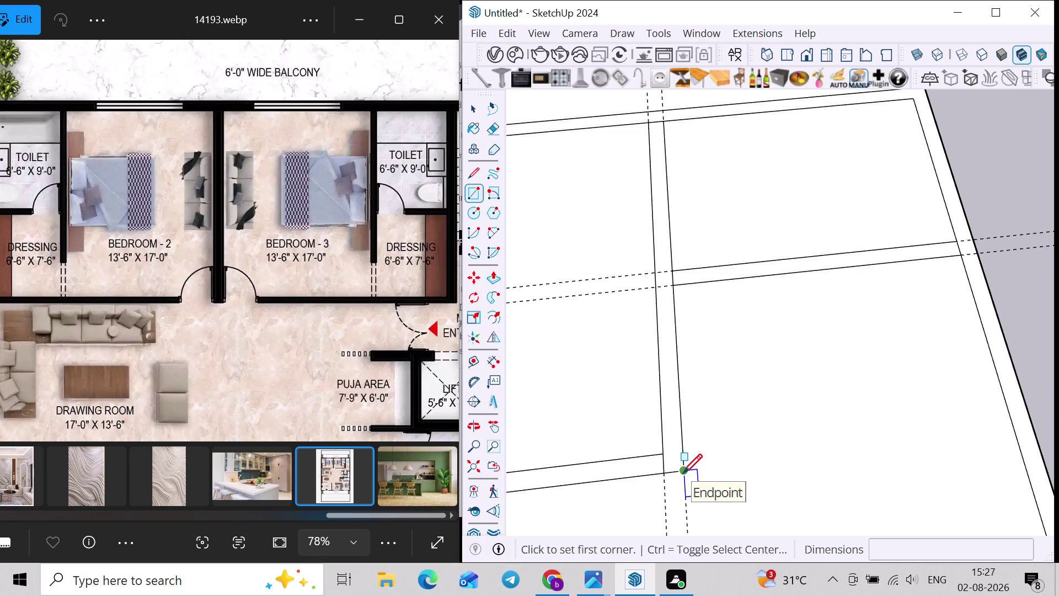
key(space)
key(e)
scroll(up, 3)
key(space)
scroll(down, 3)
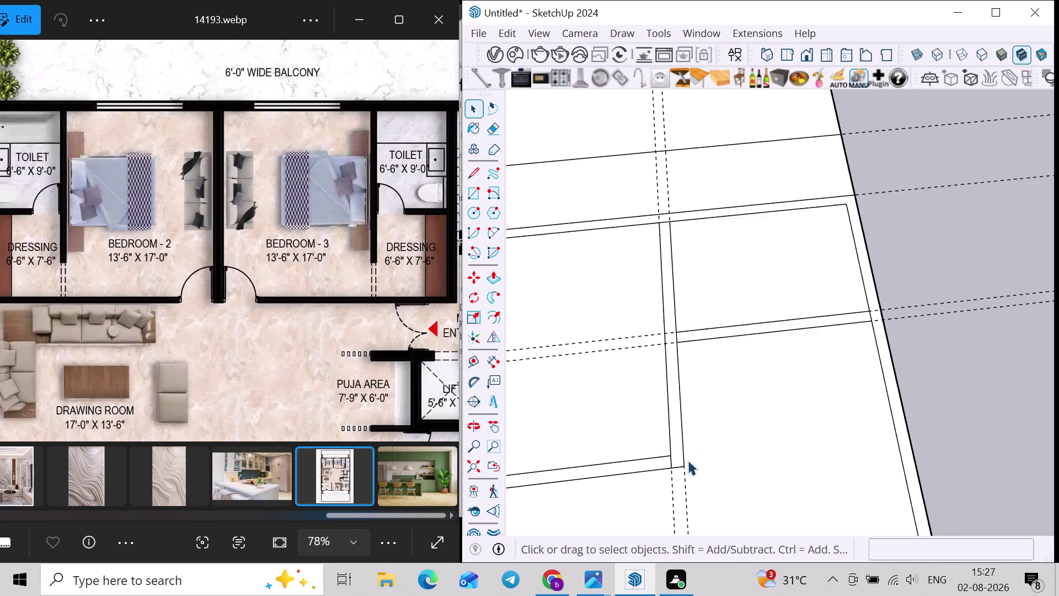
scroll(down, 3)
middle_drag(683, 461, 830, 426)
scroll(up, 3)
scroll(down, 3)
middle_drag(852, 423, 913, 400)
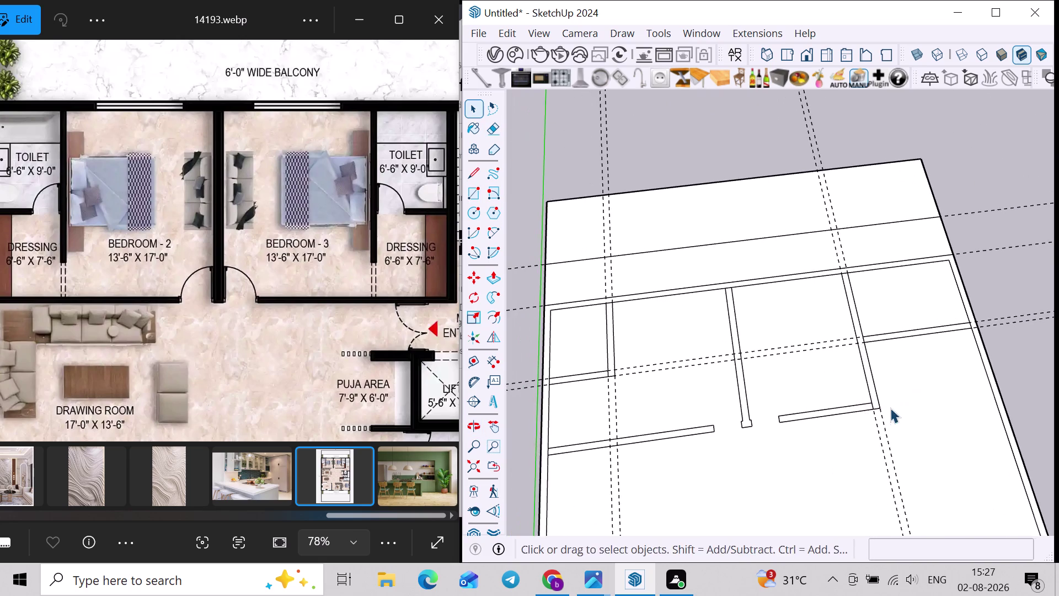
middle_drag(886, 409, 867, 419)
scroll(up, 3)
Draw another wall rectangle from the vertical wall's end to the outer outline.
key(e)
scroll(up, 3)
key(e)
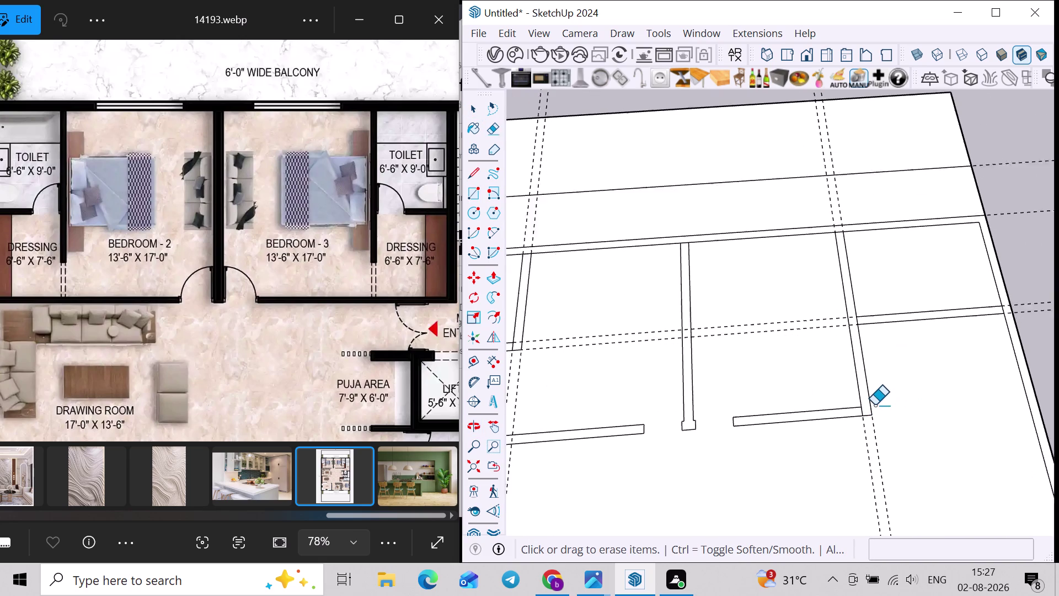
scroll(up, 3)
key(r)
click(872, 417)
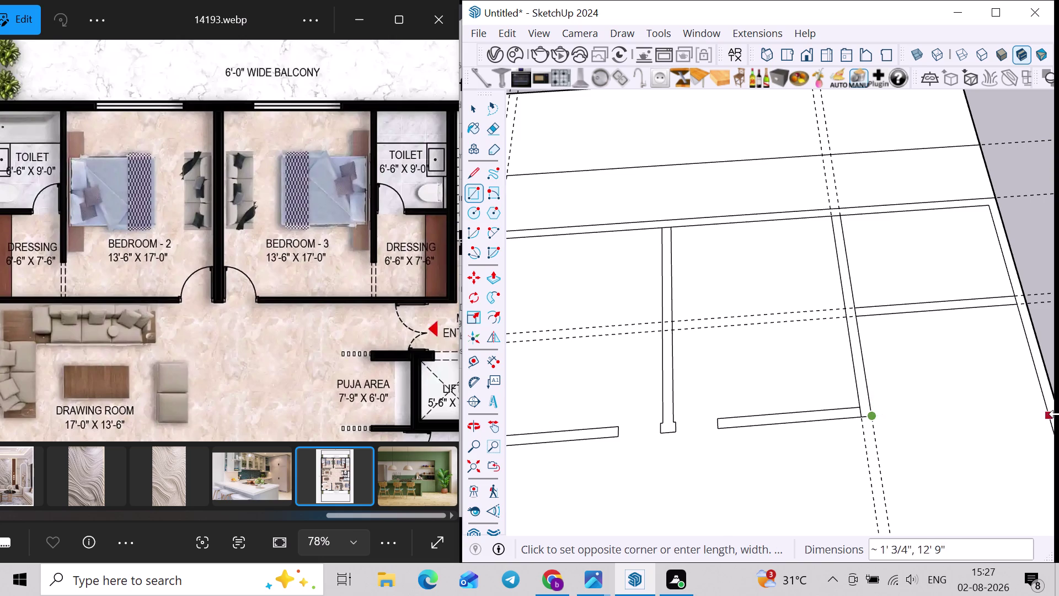
scroll(down, 3)
middle_drag(1017, 394, 928, 418)
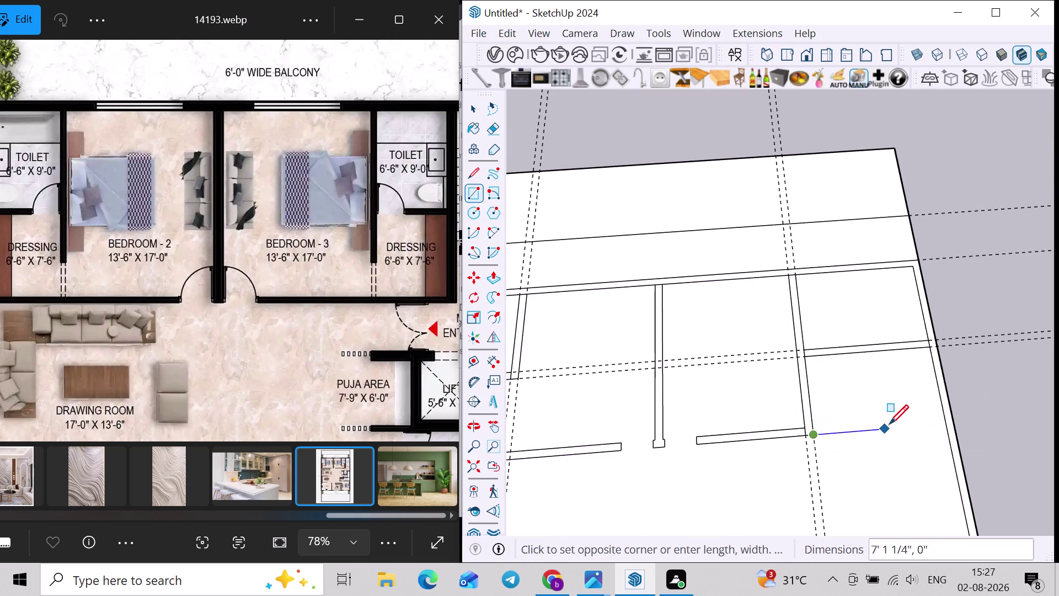
scroll(up, 3)
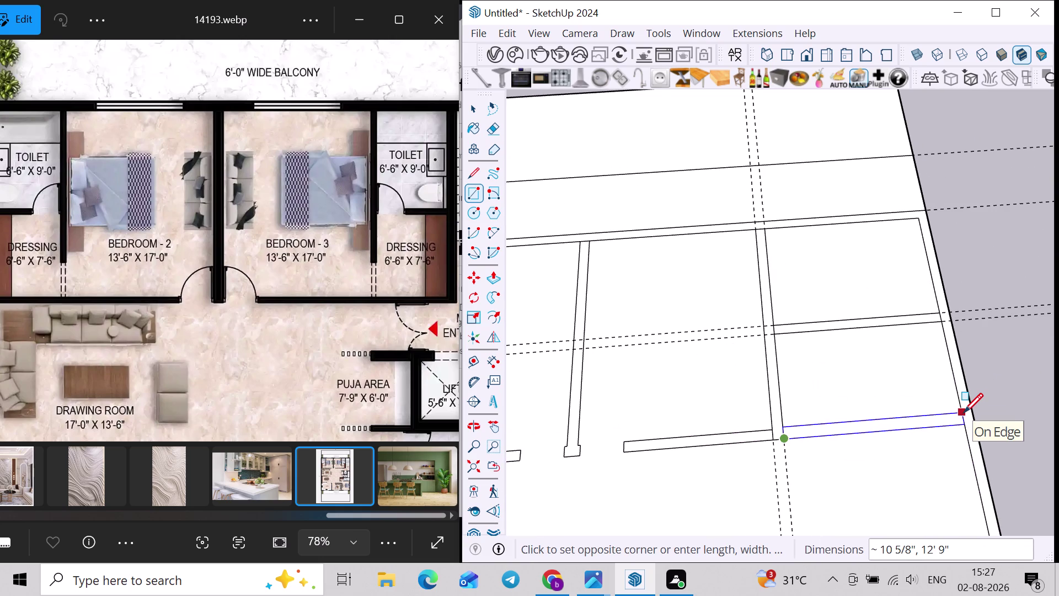
click(964, 413)
key(space)
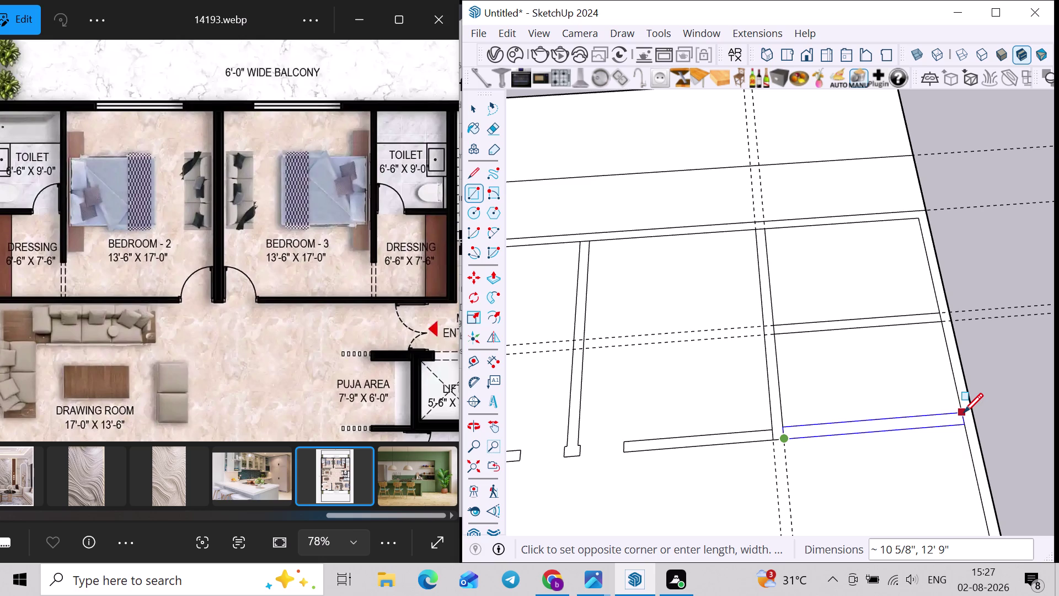
scroll(down, 3)
scroll(down, 3)
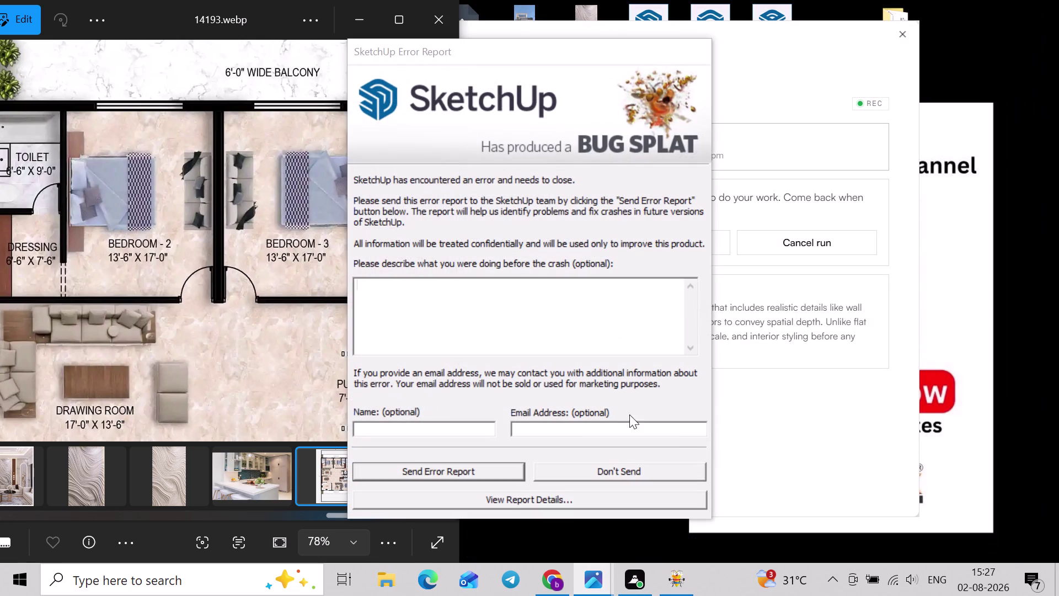
Dismiss the BugSplat crash report and close the remaining SketchUp windows via context menus.
click(619, 468)
right_click(957, 228)
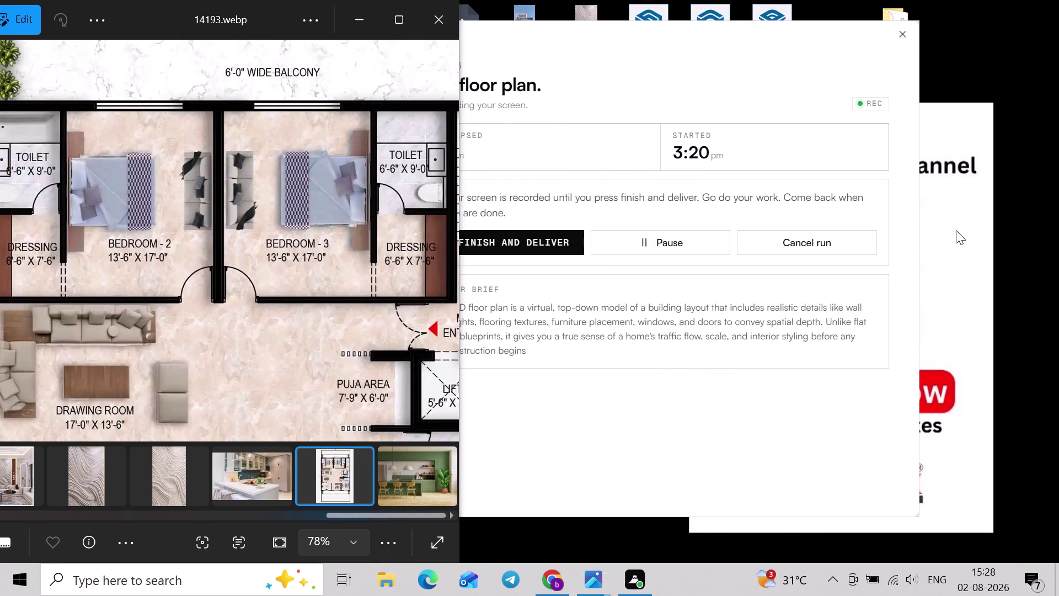
click(962, 269)
right_click(959, 256)
click(960, 302)
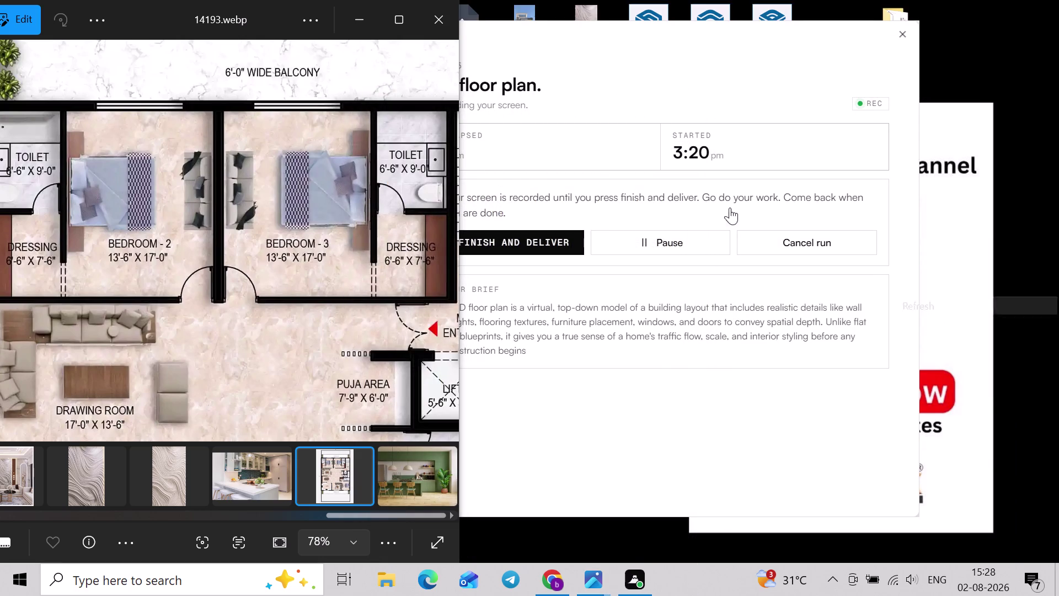